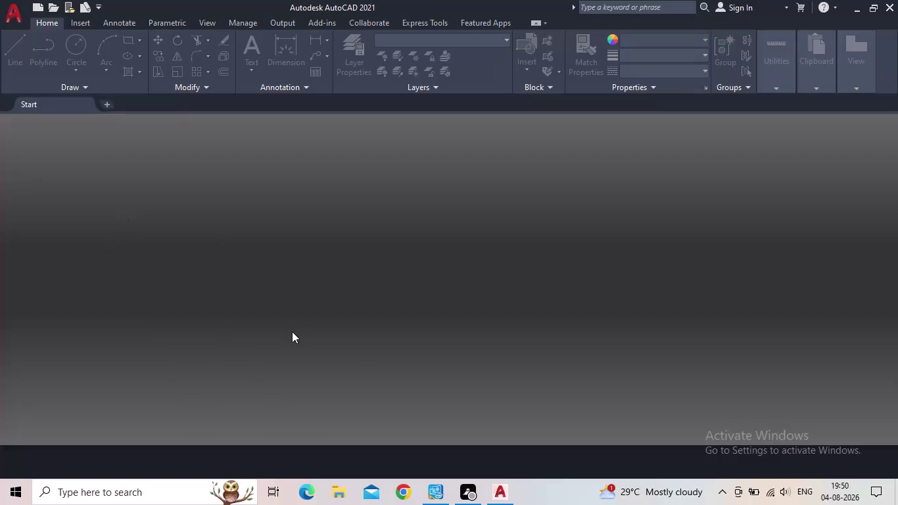
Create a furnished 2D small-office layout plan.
Start blank Drawing1 from the Start tab and pan and zoom around empty model space.
click(161, 281)
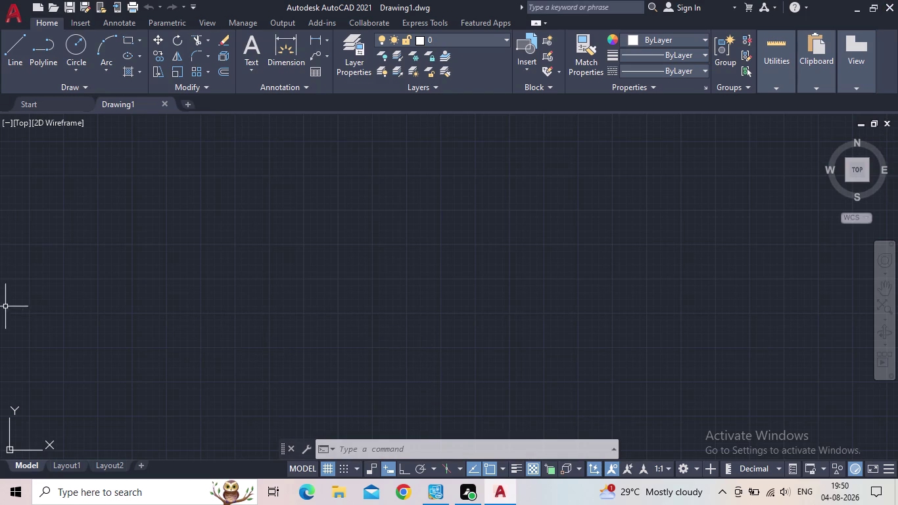
scroll(down, 3)
middle_drag(429, 395, 355, 415)
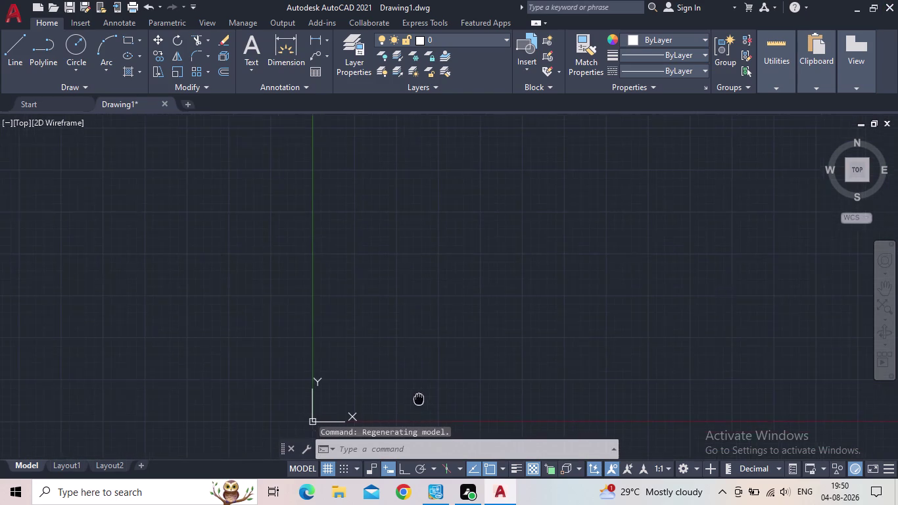
middle_drag(355, 415, 117, 432)
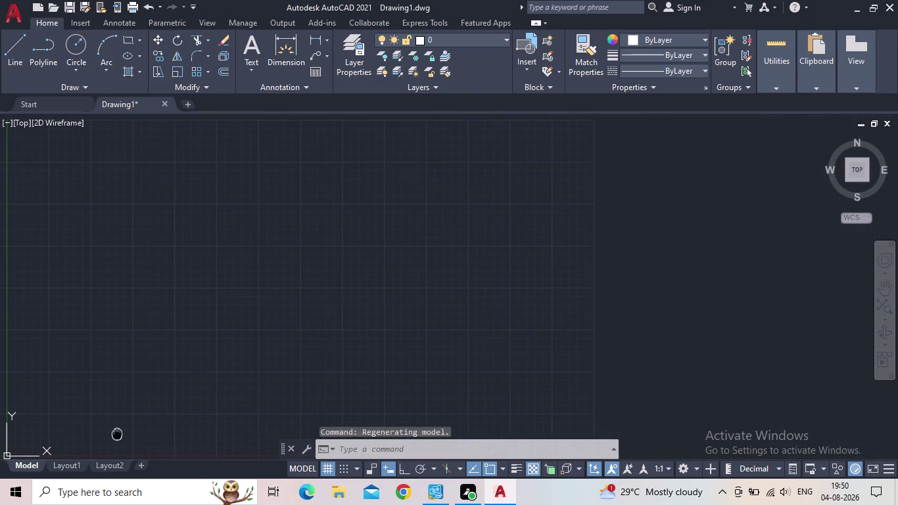
middle_drag(117, 433, 170, 419)
scroll(up, 3)
scroll(down, 3)
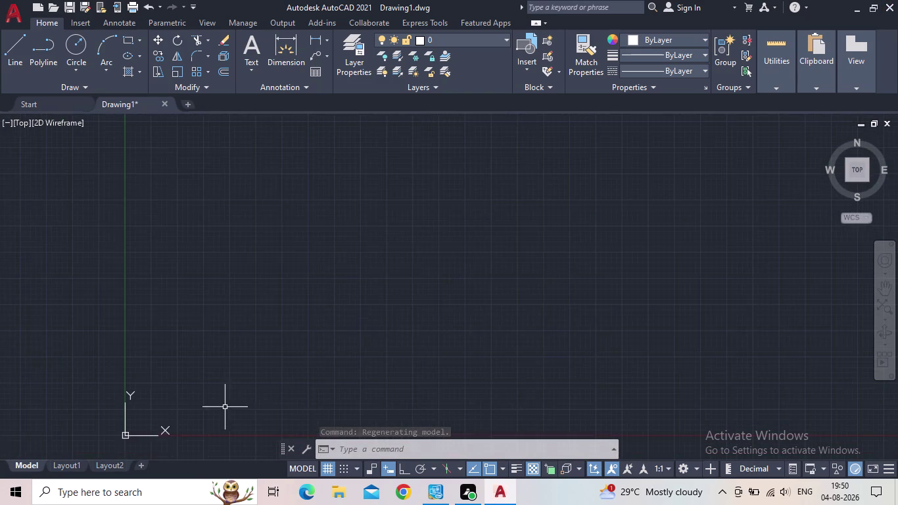
middle_drag(234, 408, 225, 418)
scroll(up, 3)
scroll(down, 3)
middle_drag(228, 412, 161, 386)
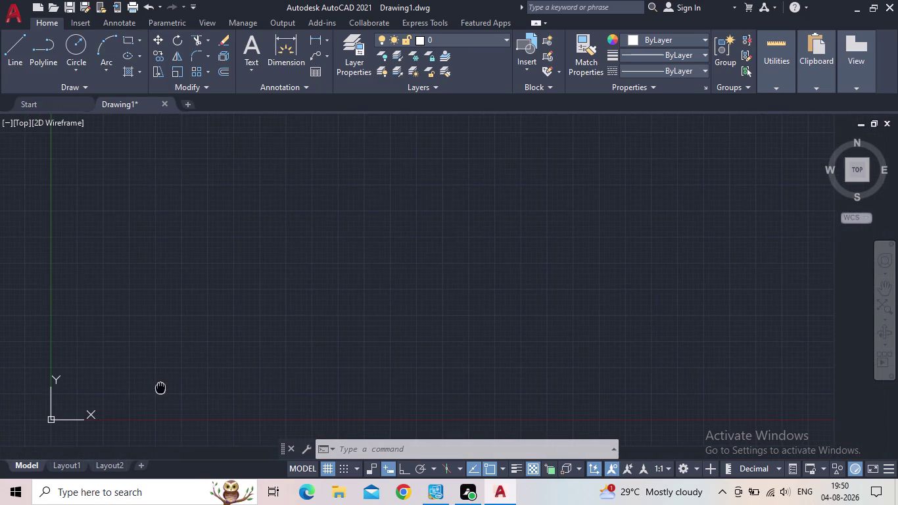
middle_drag(161, 386, 160, 386)
scroll(up, 3)
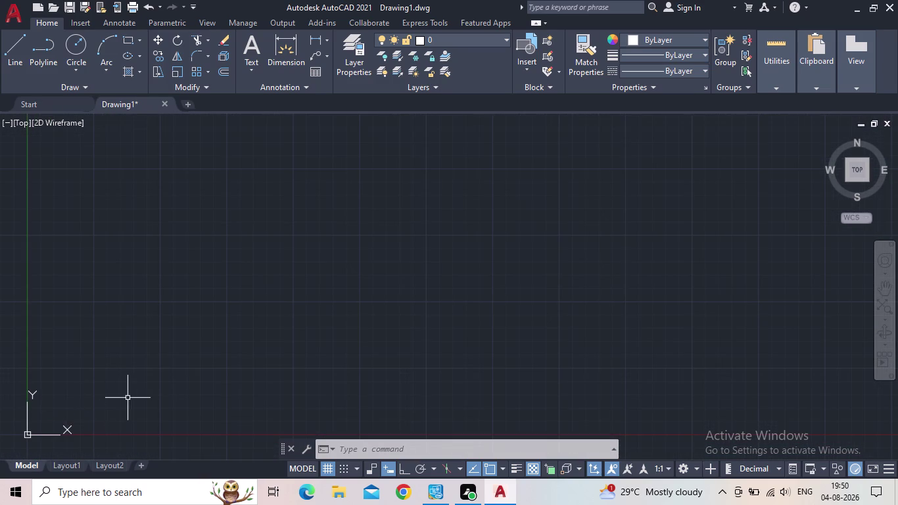
middle_drag(138, 402, 153, 414)
scroll(down, 3)
middle_drag(187, 407, 77, 440)
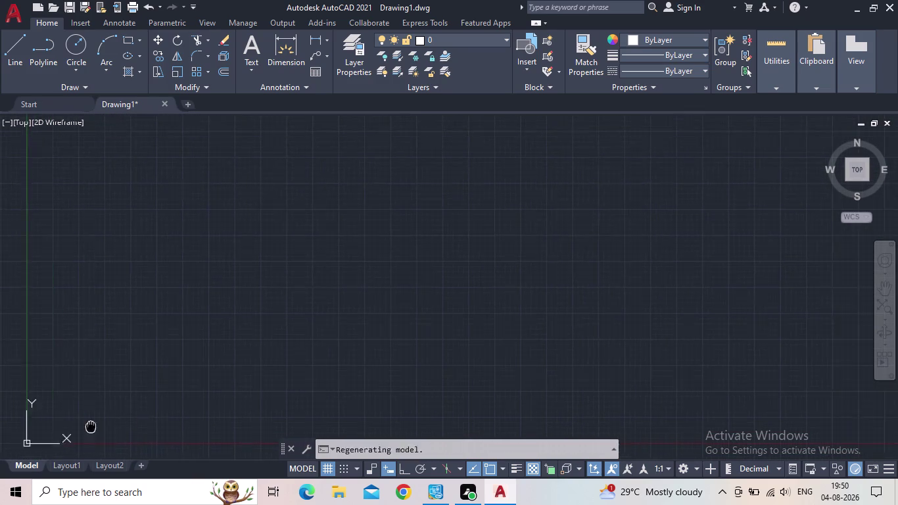
middle_drag(78, 441, 118, 413)
middle_drag(324, 396, 275, 417)
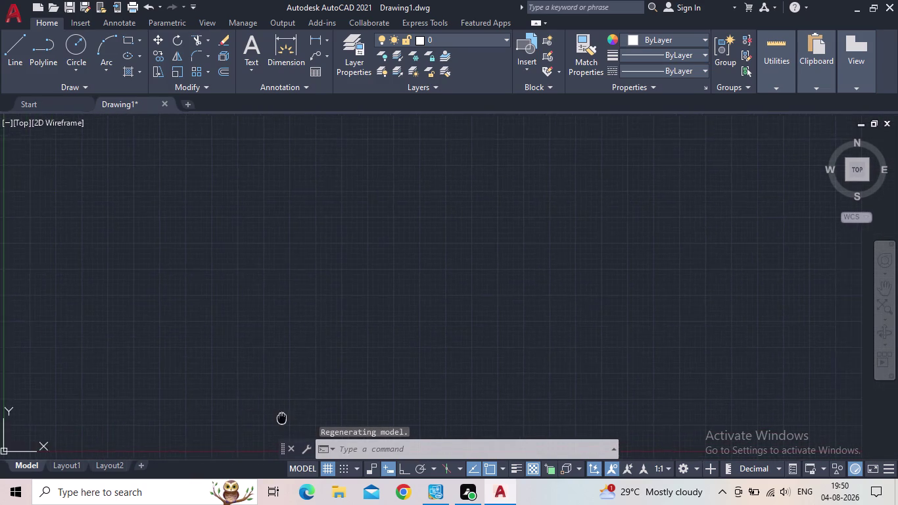
middle_drag(275, 417, 136, 392)
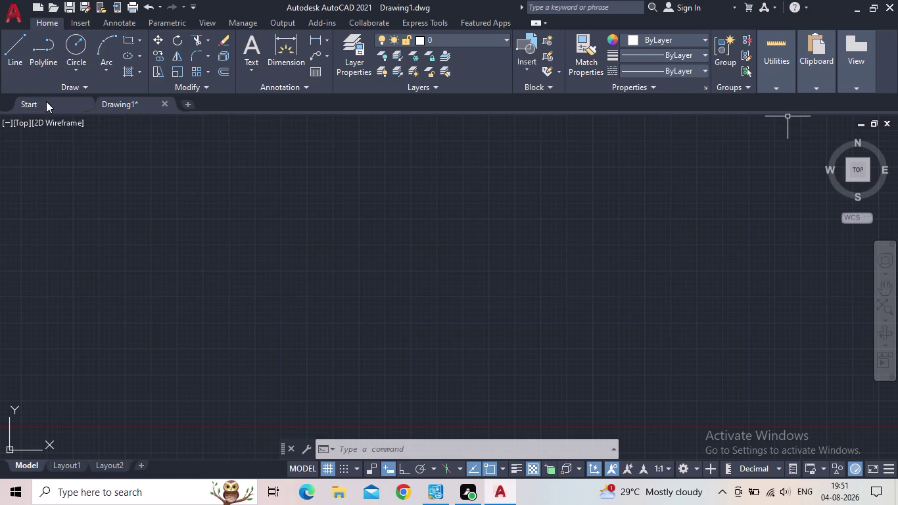
click(10, 14)
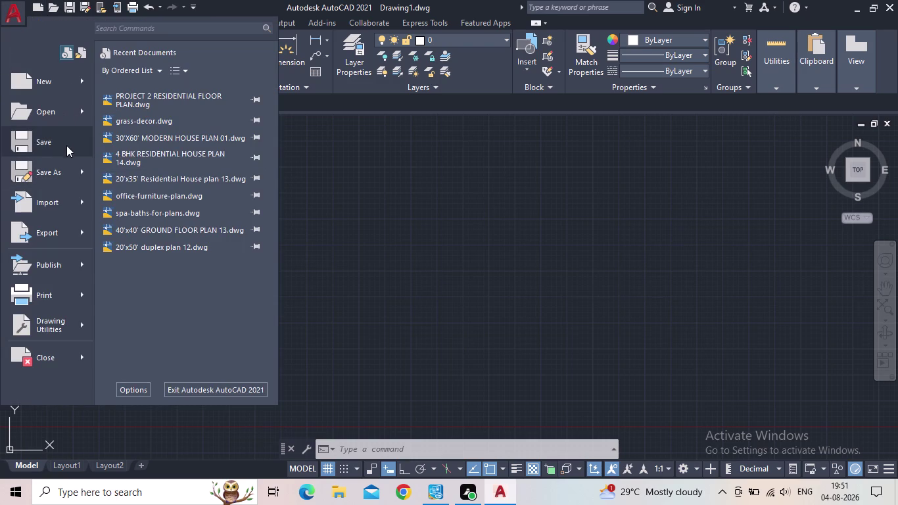
Save As 'SMALL OFFICE LAYOUT 03' inside the INTENSHIP CAD DESK 02 folder.
click(72, 166)
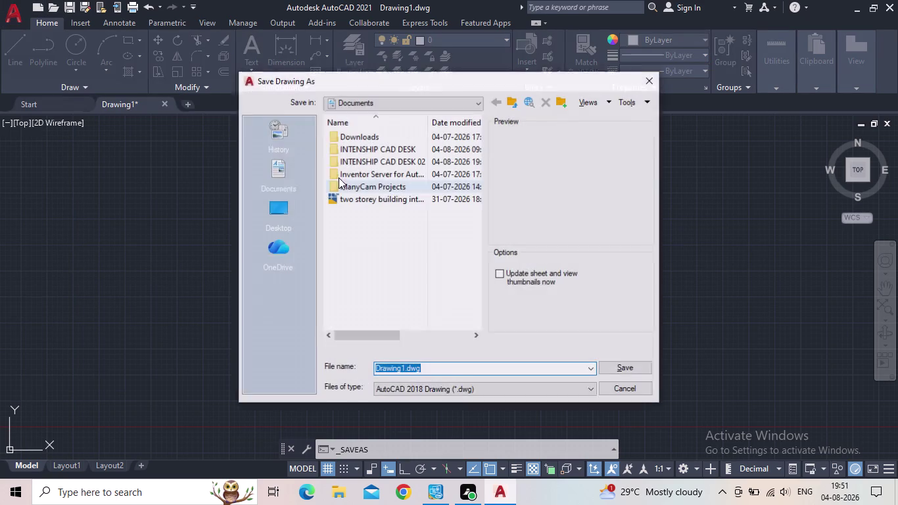
double_click(381, 158)
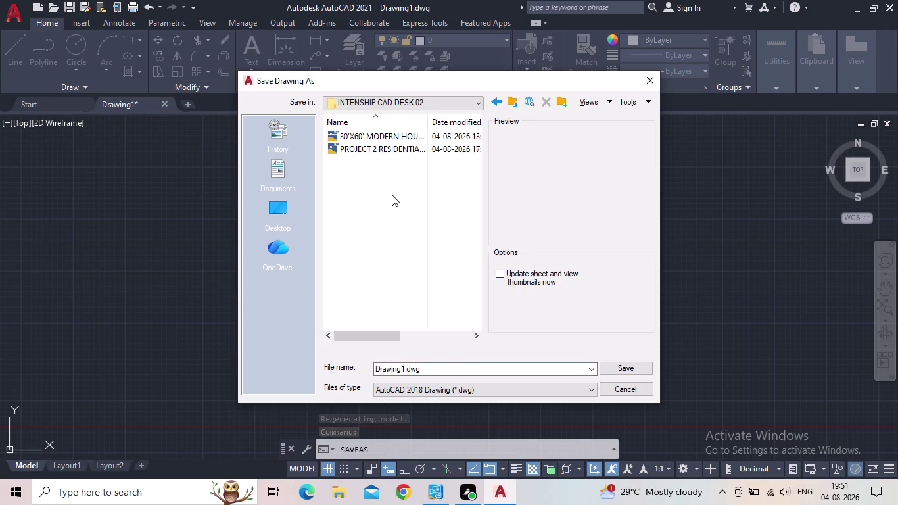
click(428, 371)
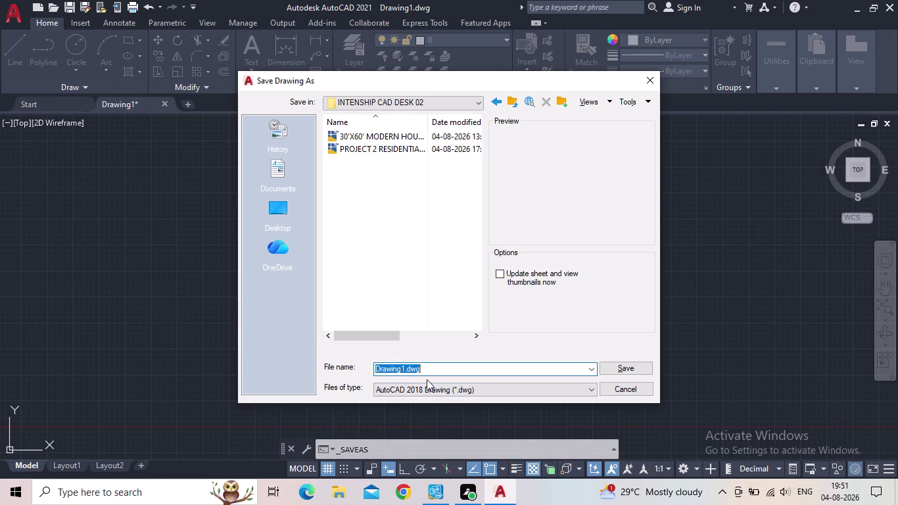
text(SMALL)
key(space)
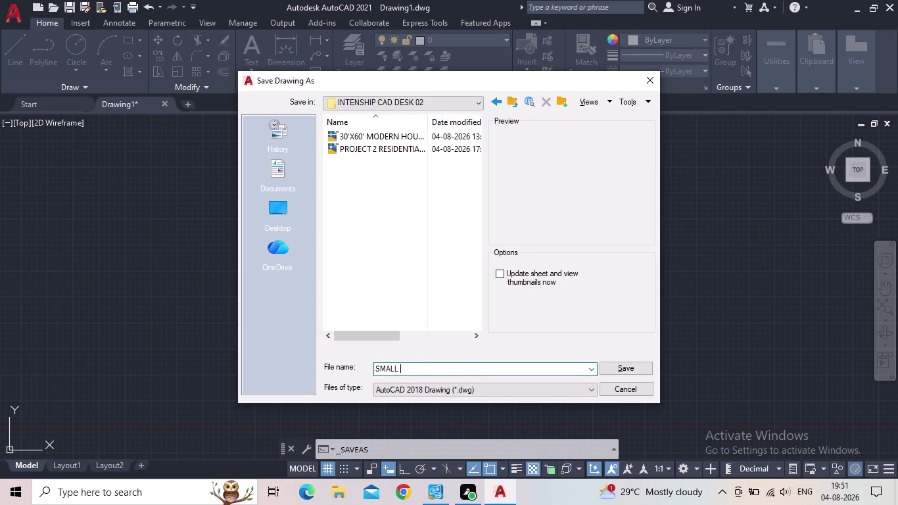
text(OFI)
key(BackSpace)
text(FICE)
key(space)
text(LAYOUT)
key(space)
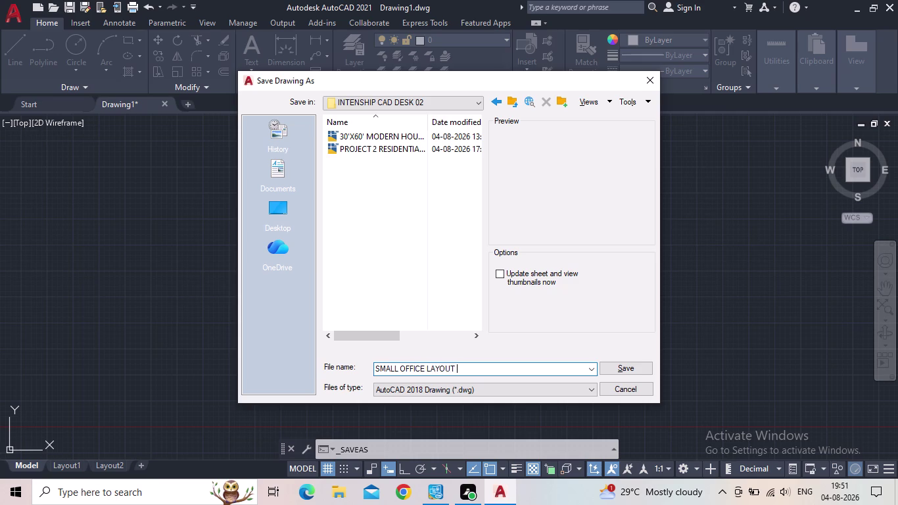
text(03)
click(615, 363)
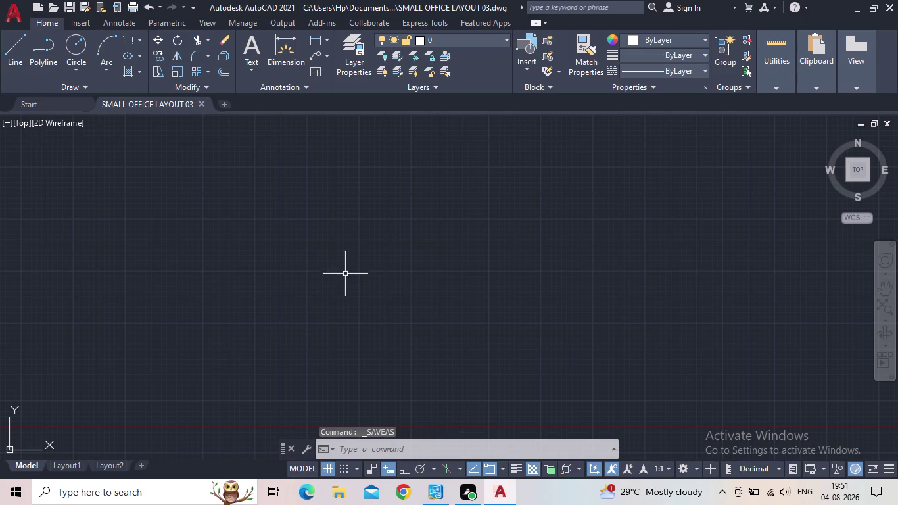
With UN, set Engineering length units, 0'-0.00" precision and Inches insertion scale.
key(u)
key(n)
key(Return)
click(401, 155)
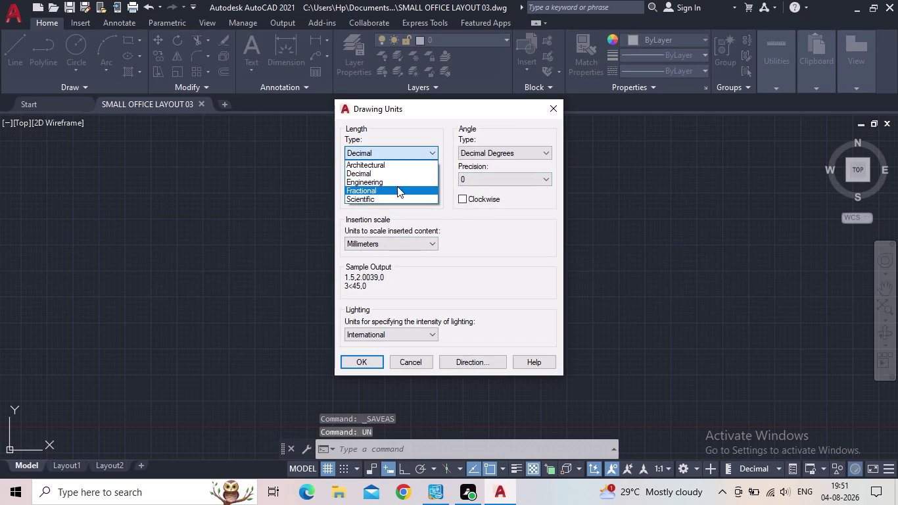
click(395, 184)
click(395, 183)
click(384, 204)
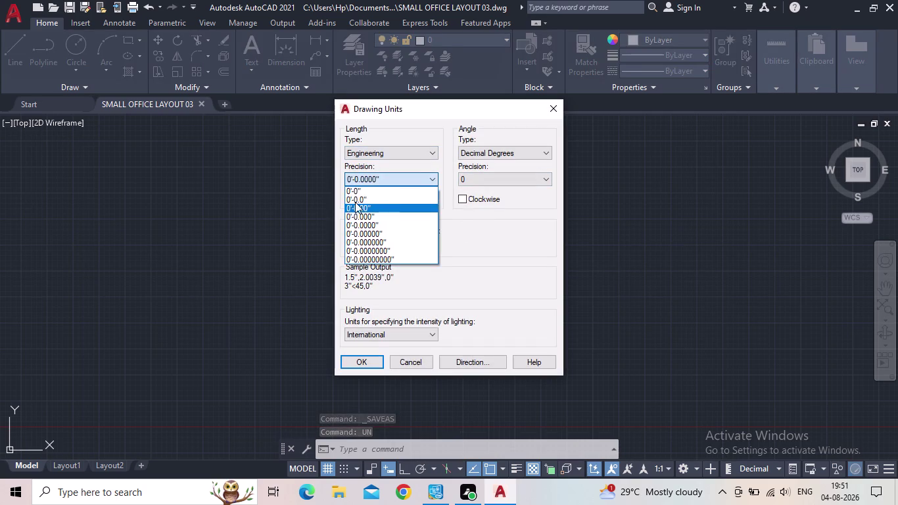
click(397, 239)
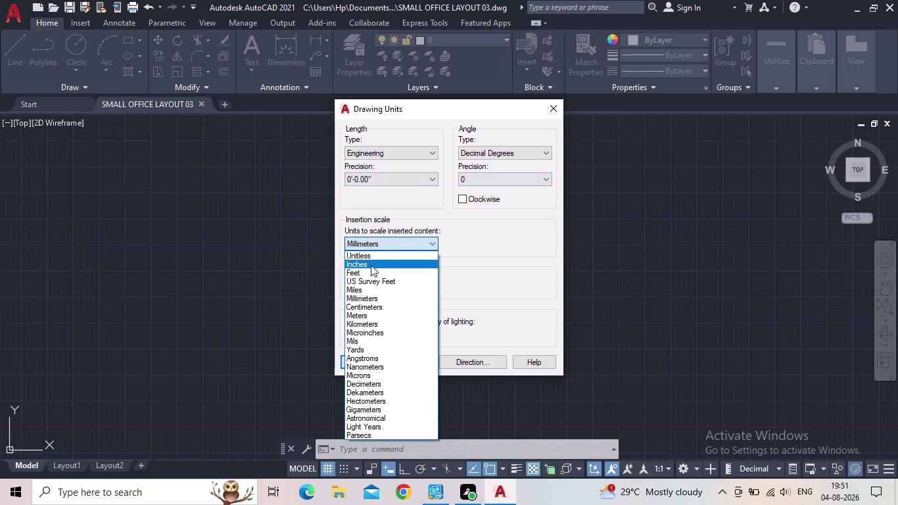
click(371, 265)
click(363, 359)
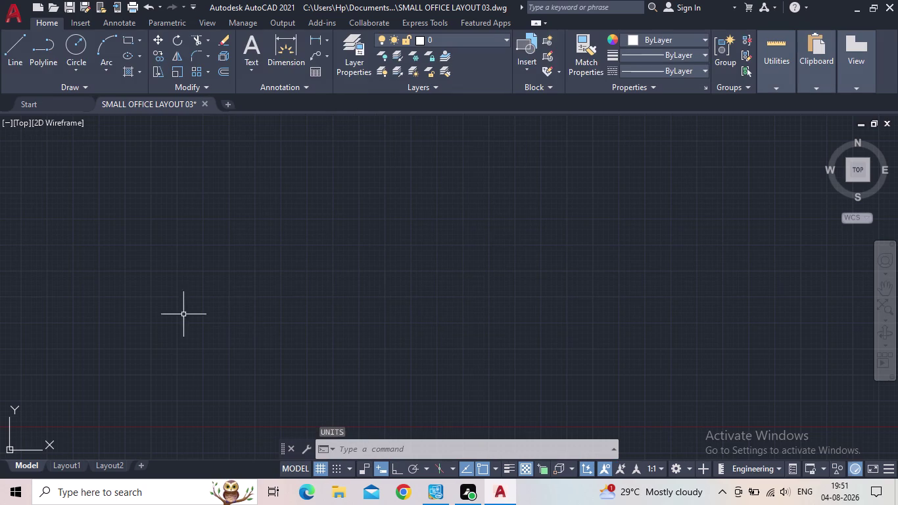
Give ISO-25 Engineering primary units with 0'-0.00" precision, then close the Dimension Style Manager.
key(d)
key(space)
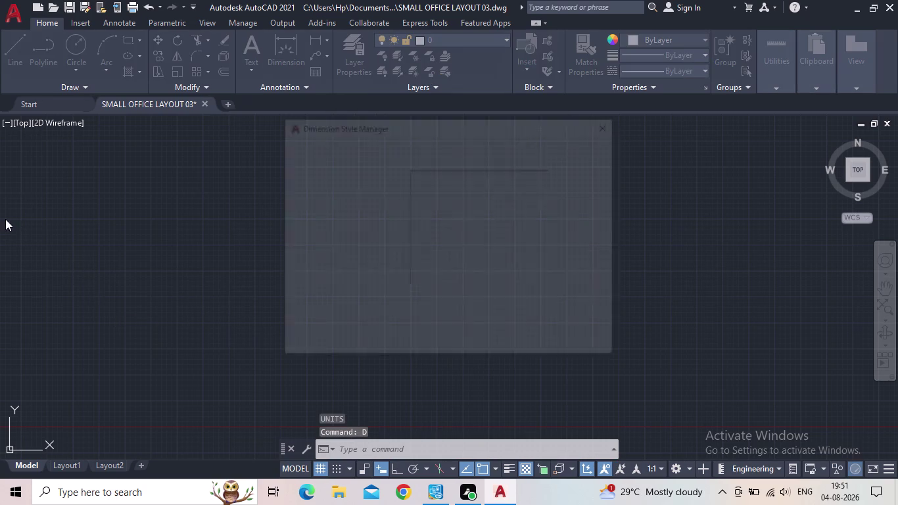
click(582, 218)
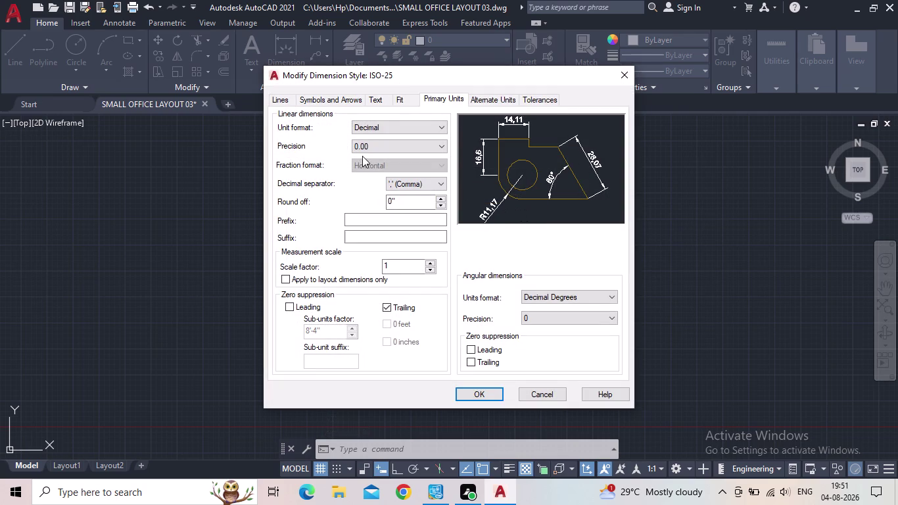
click(408, 127)
click(393, 155)
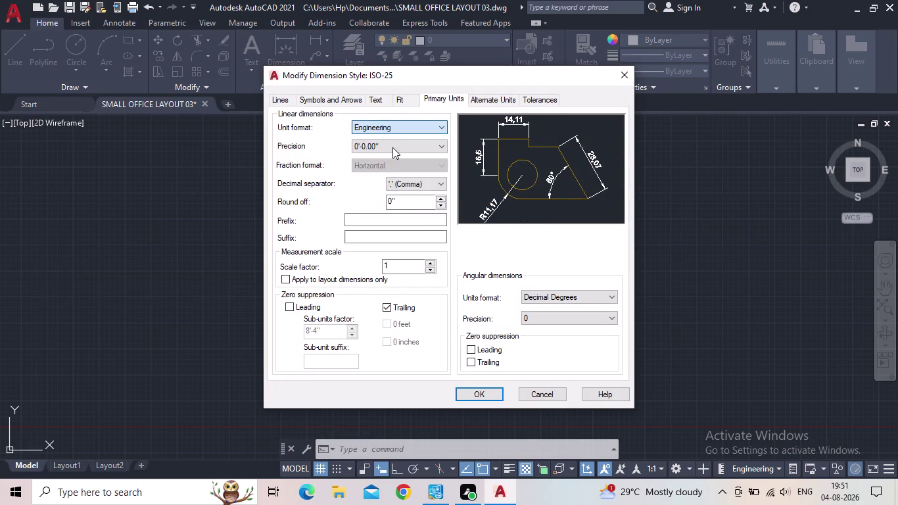
click(393, 146)
click(387, 171)
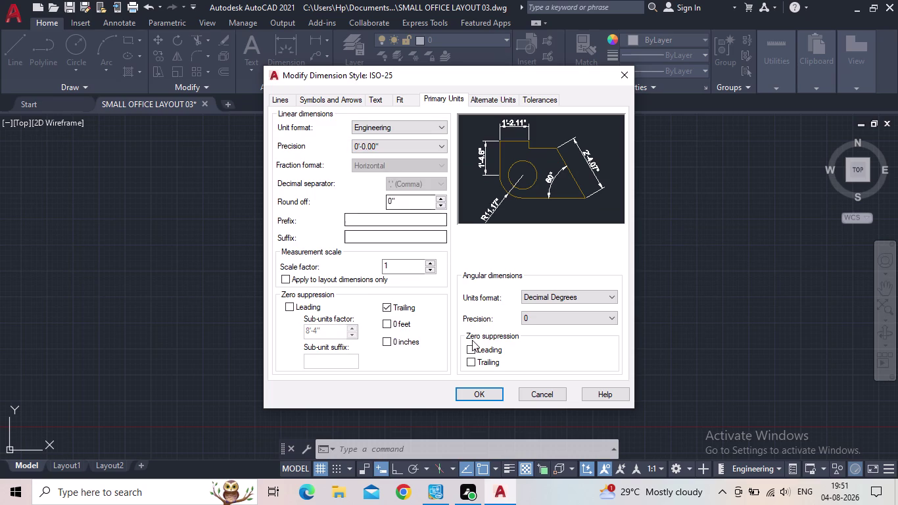
click(477, 389)
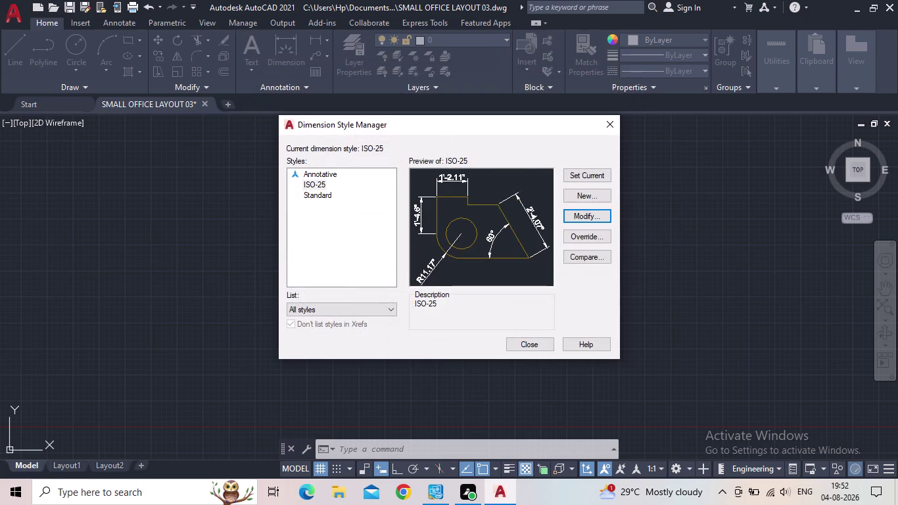
click(580, 176)
click(525, 341)
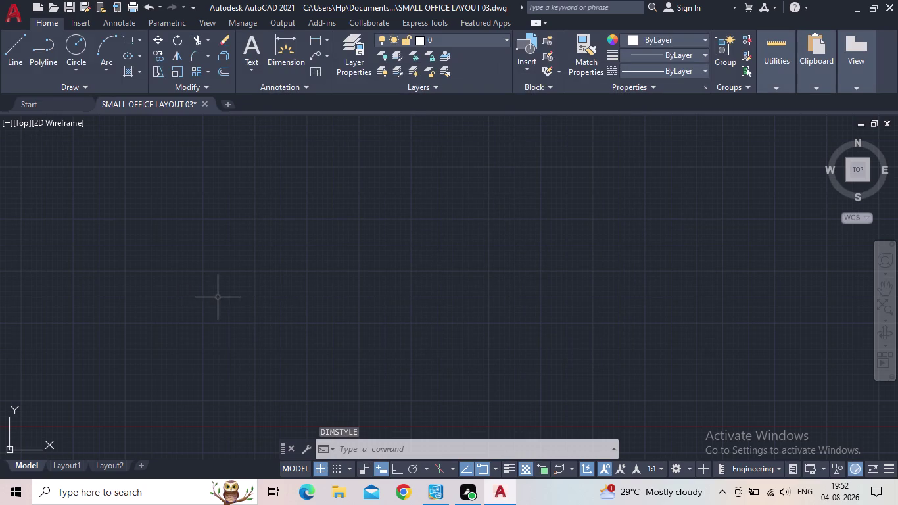
middle_drag(218, 295, 243, 324)
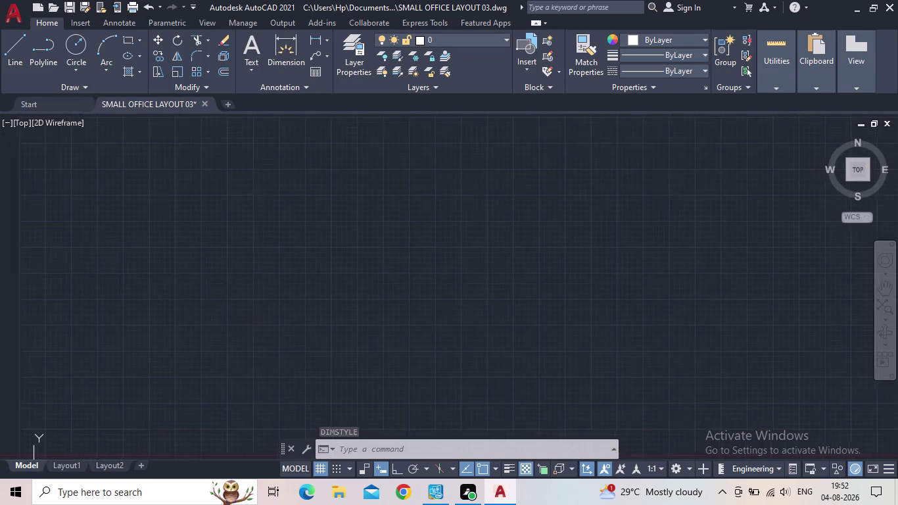
scroll(down, 3)
middle_drag(258, 316, 206, 413)
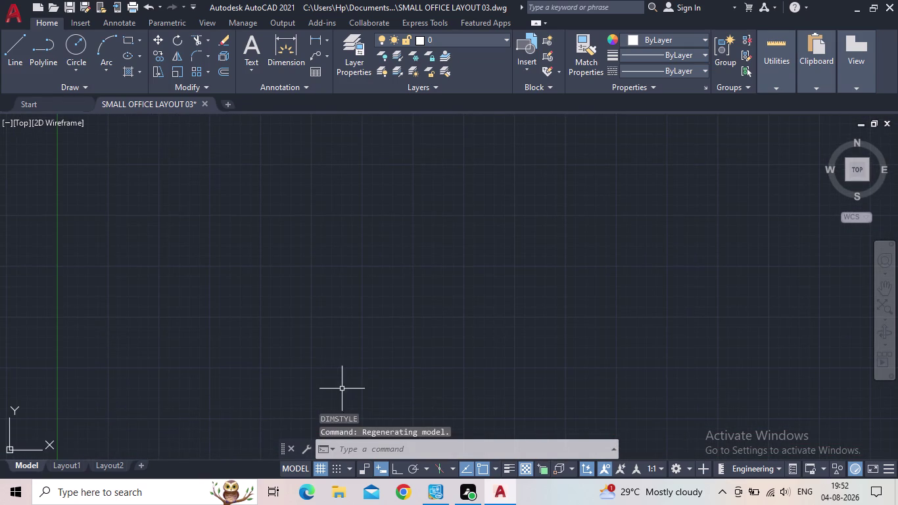
scroll(up, 3)
middle_drag(365, 378, 385, 368)
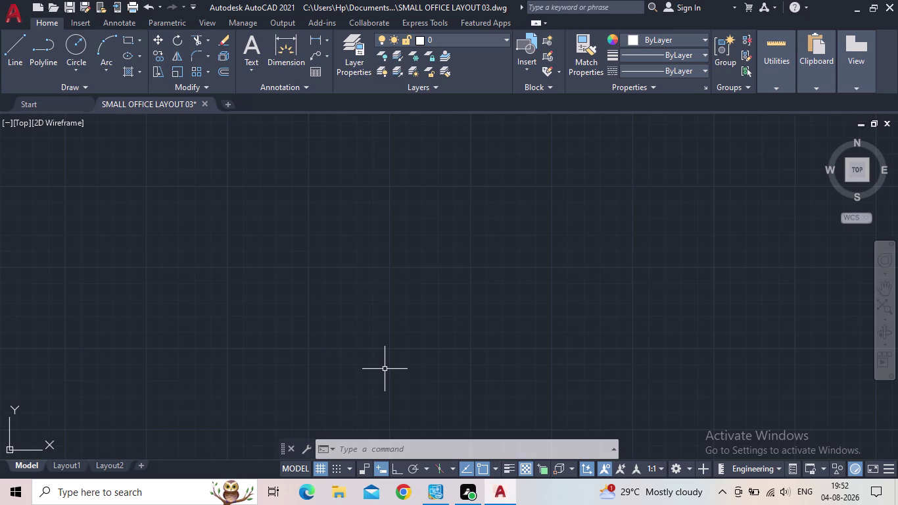
Place a vertical construction line with XL on the drawing's left side.
text(XL)
key(Return)
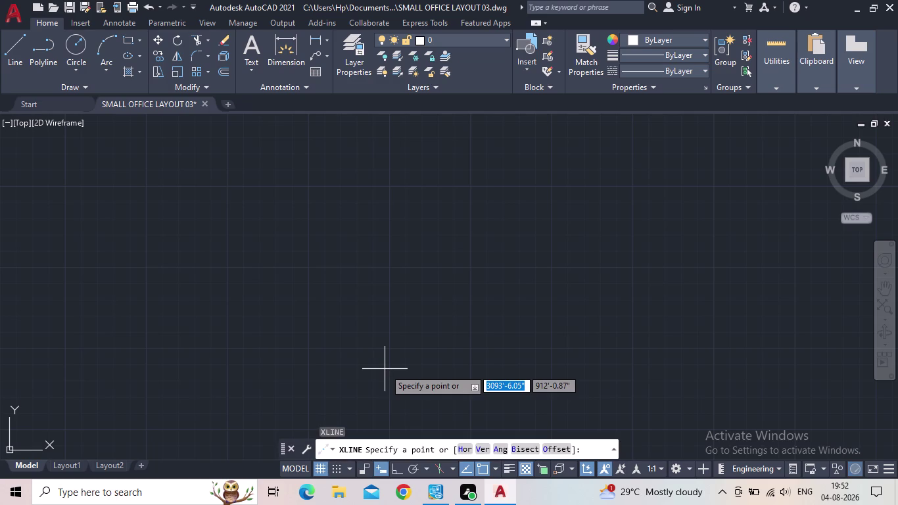
click(477, 449)
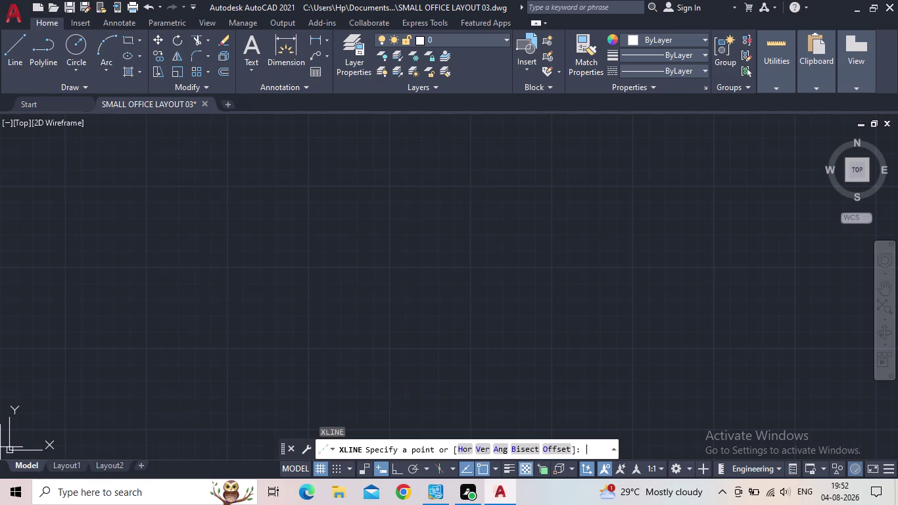
scroll(down, 3)
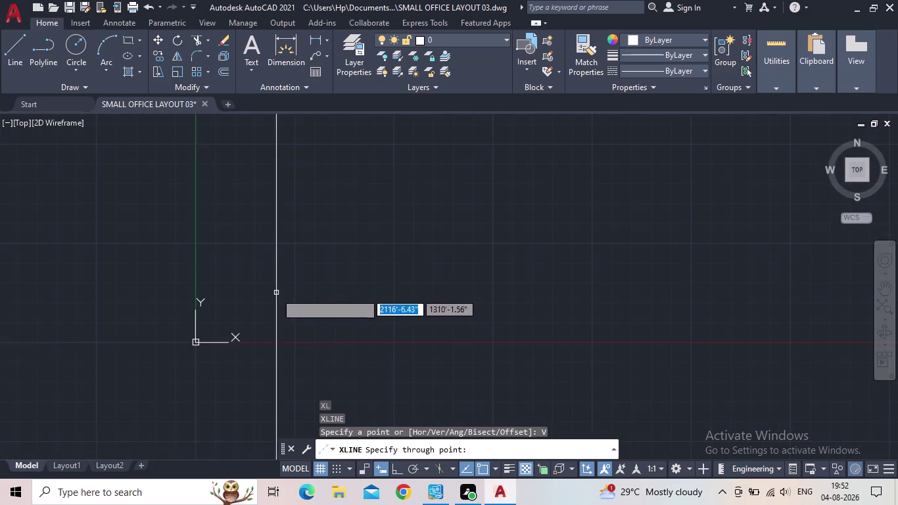
scroll(up, 3)
click(304, 229)
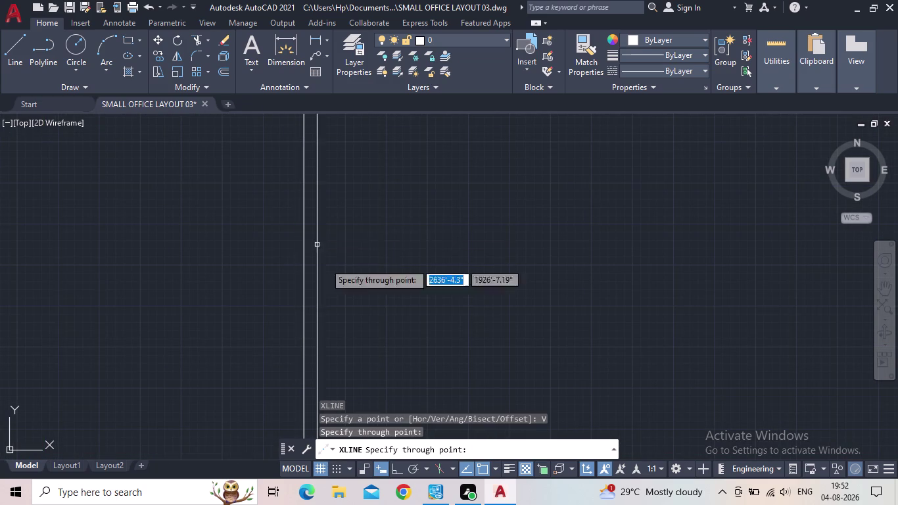
key(Escape)
key(o)
key(Return)
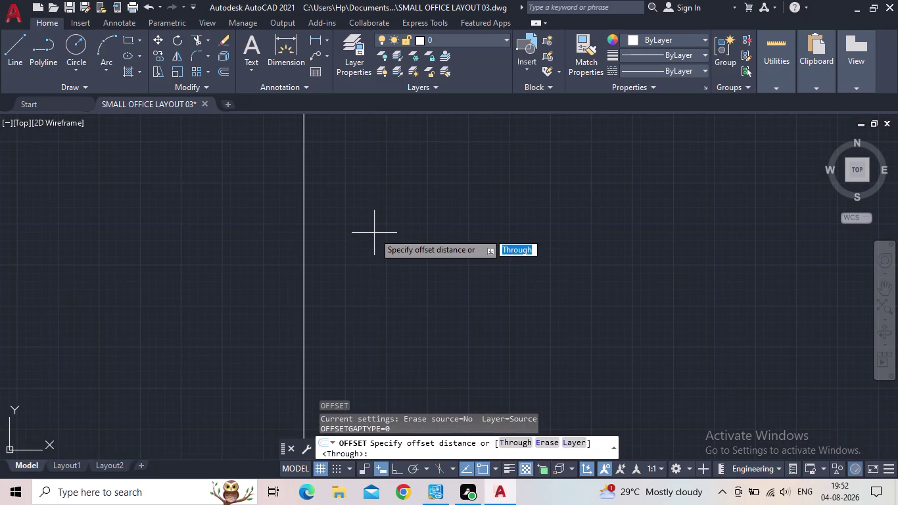
Offset the vertical xline 9" to the right to form the double wall.
text(9")
key(Return)
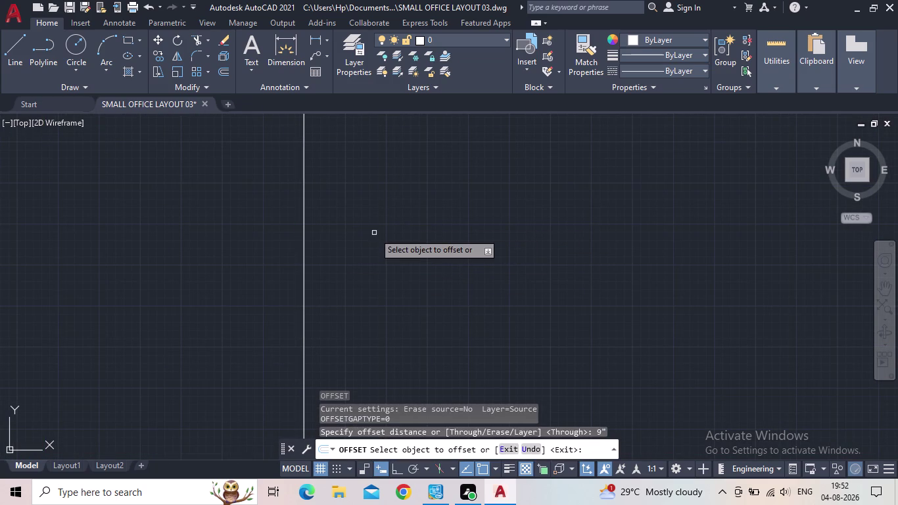
click(302, 273)
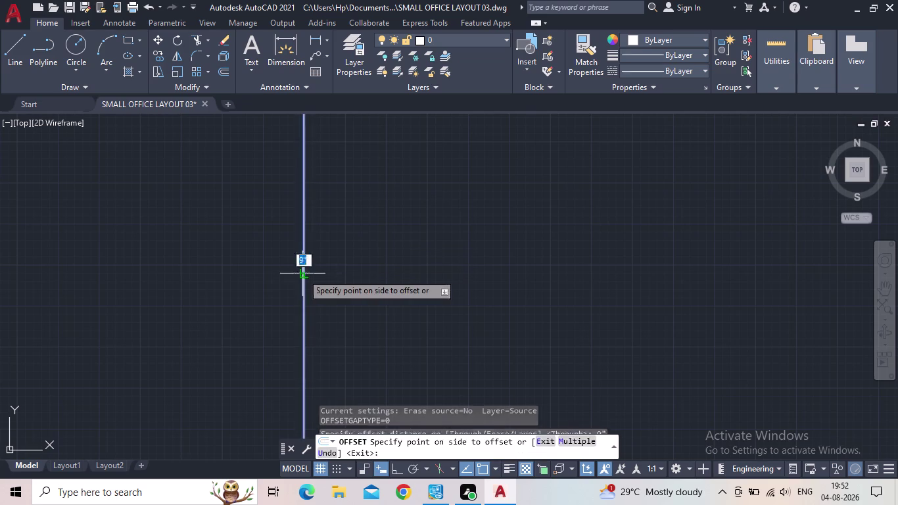
click(338, 269)
scroll(up, 3)
middle_drag(436, 262, 161, 293)
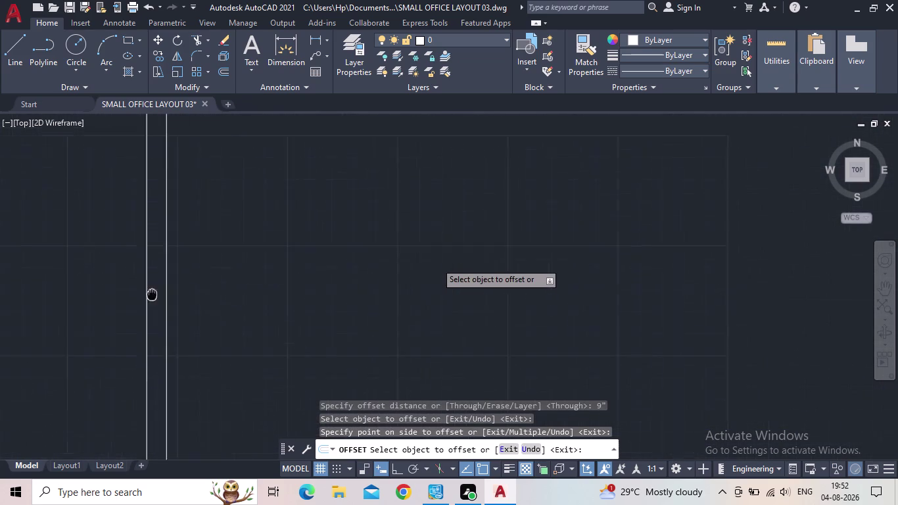
middle_drag(161, 293, 110, 314)
scroll(down, 3)
middle_drag(121, 303, 121, 334)
scroll(up, 3)
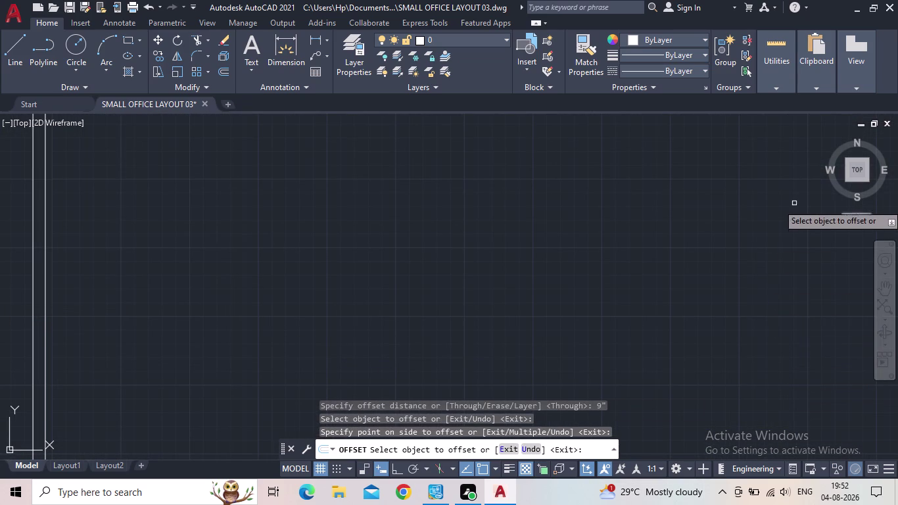
middle_drag(549, 345, 639, 347)
scroll(down, 3)
middle_drag(639, 347, 448, 338)
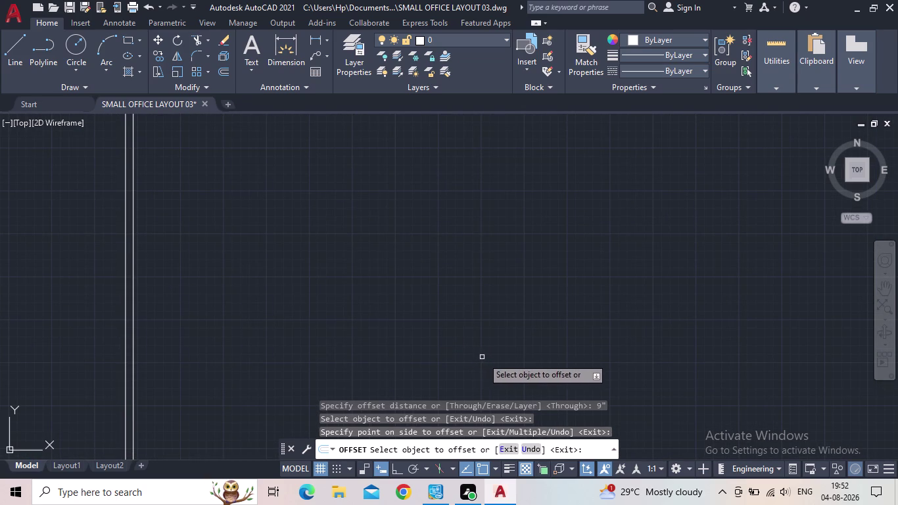
middle_drag(501, 336, 502, 319)
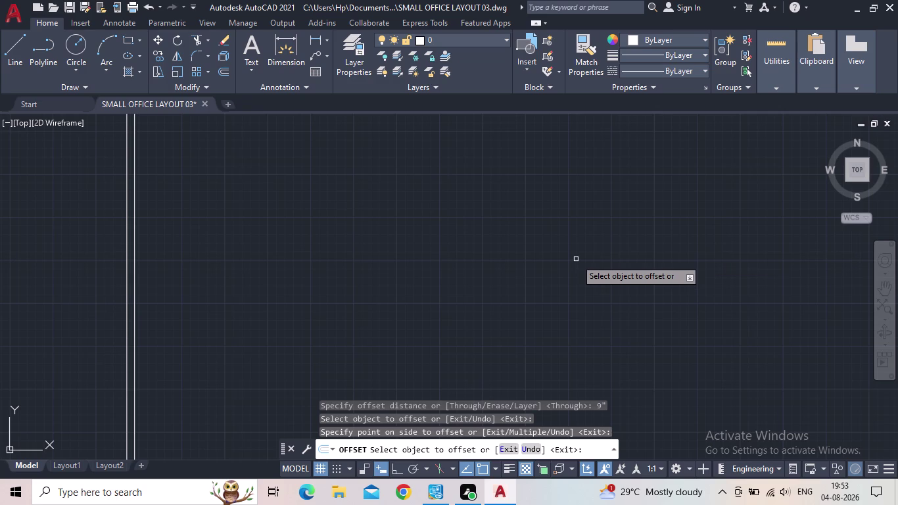
Start a horizontal construction line with XL, then cancel.
text(XL)
key(Return)
key(h)
key(Return)
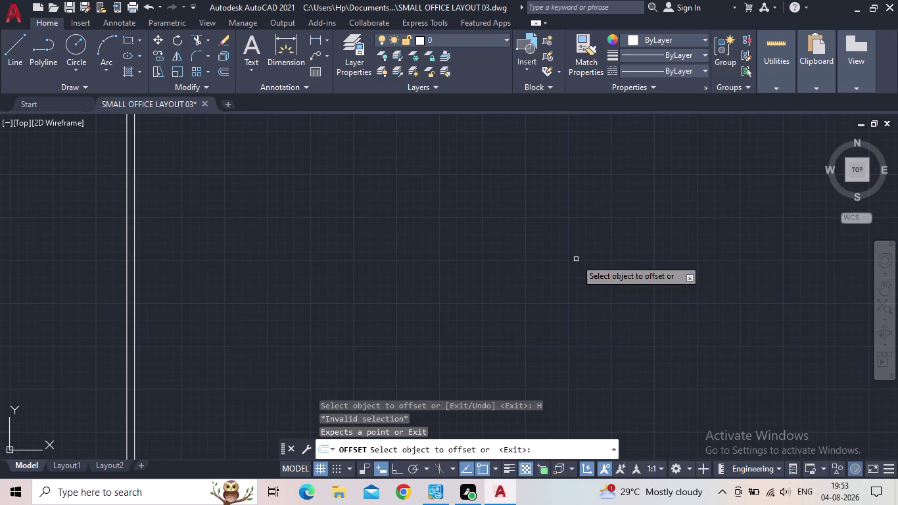
key(Escape)
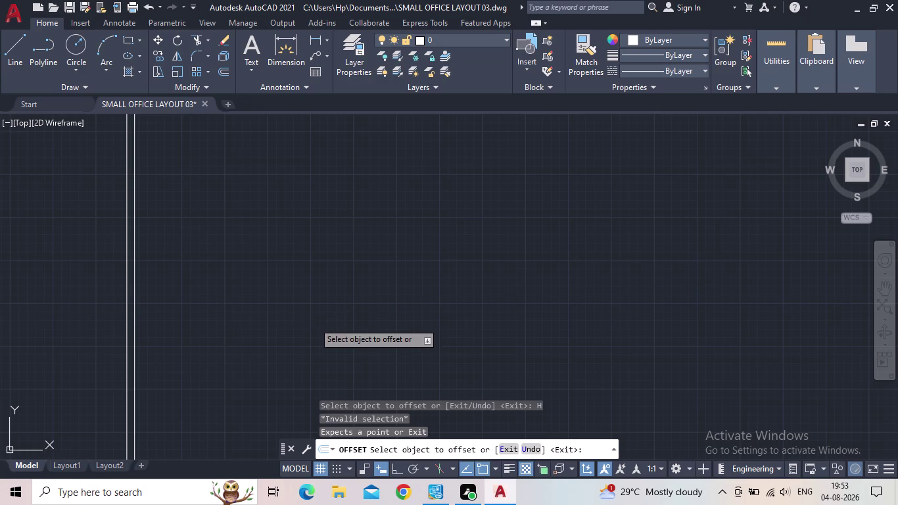
key(Escape)
Place a horizontal construction line across the vertical wall lines.
key(x)
key(l)
key(space)
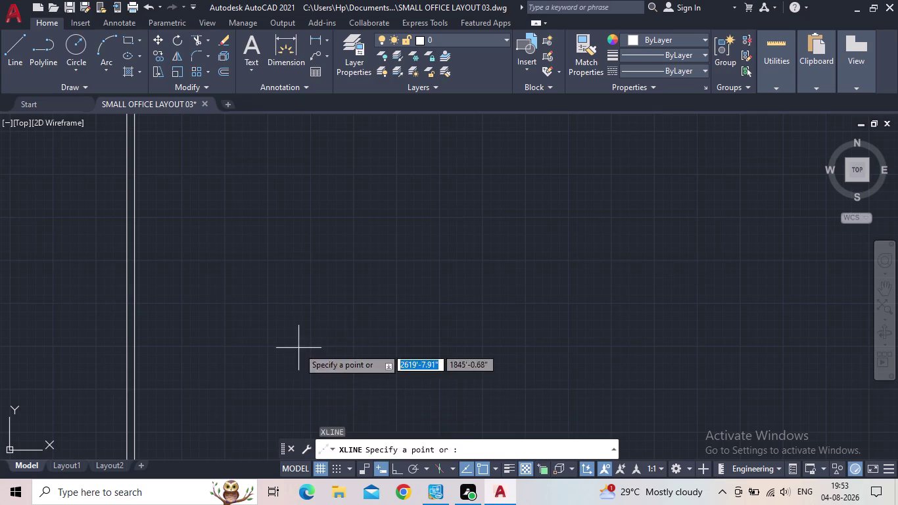
click(471, 452)
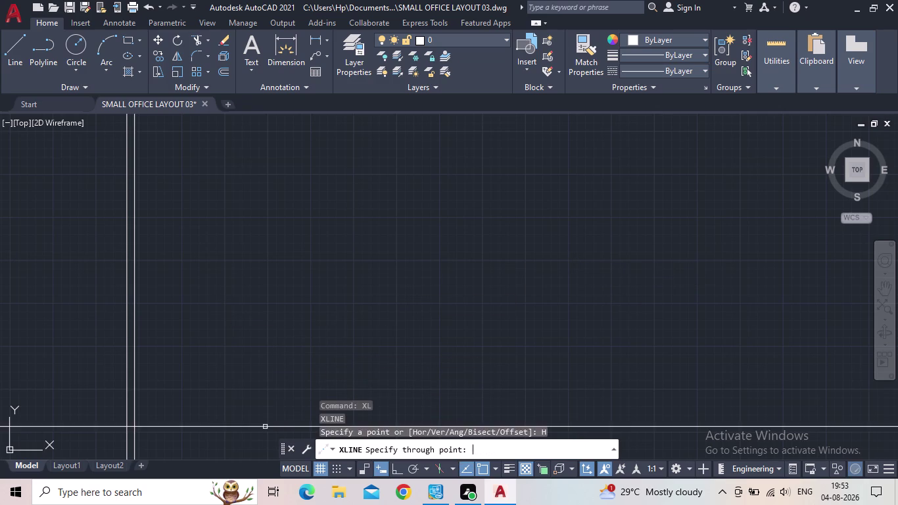
click(232, 325)
key(Escape)
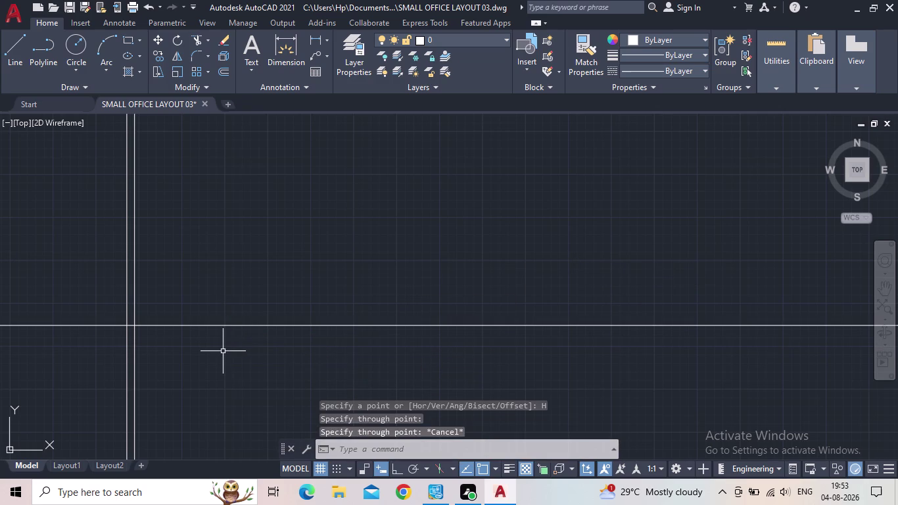
Offset the horizontal line 9" upward to form the second wall line.
key(o)
key(Return)
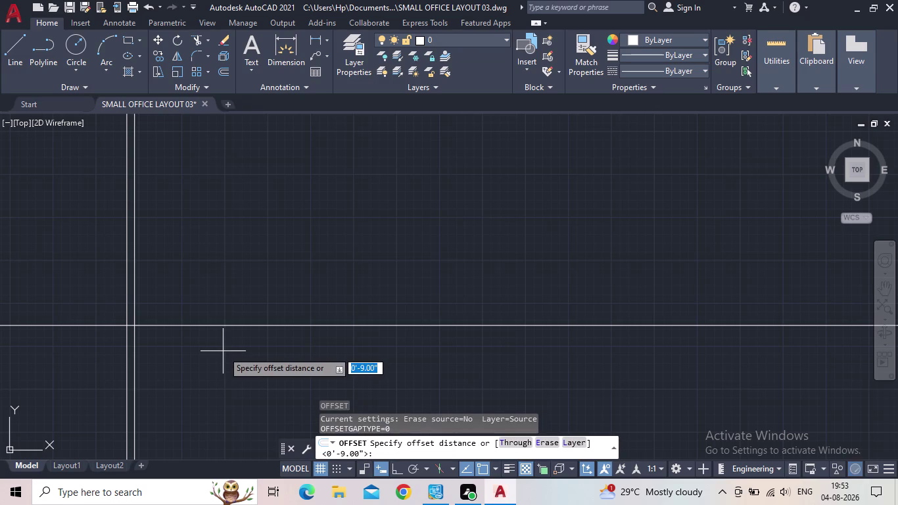
text(9)
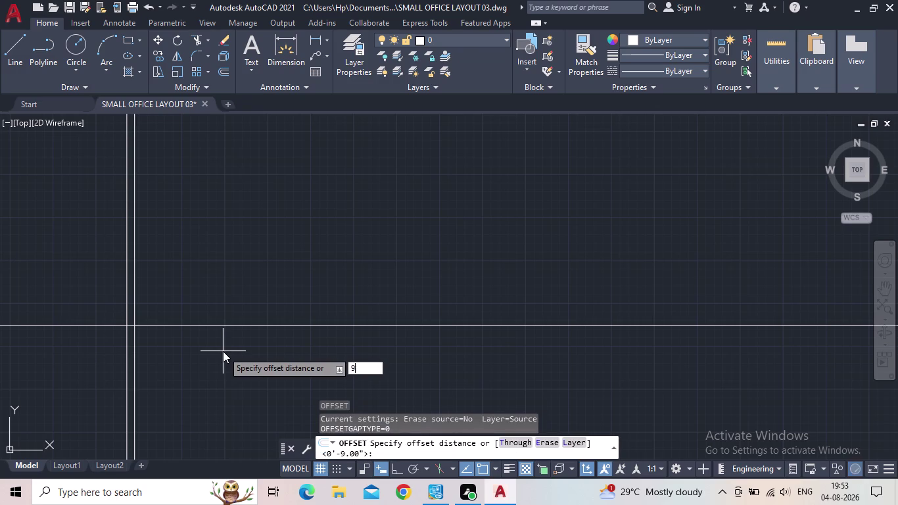
text(")
key(Return)
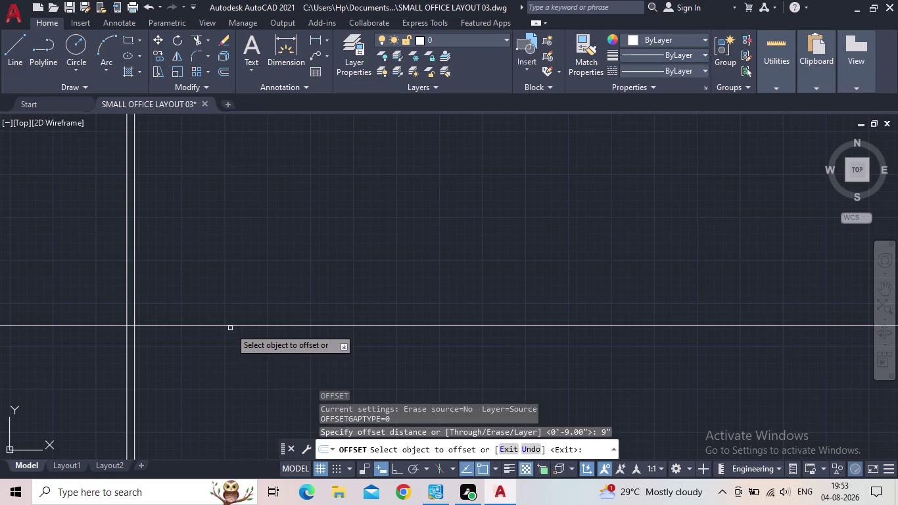
click(230, 324)
click(252, 286)
key(Escape)
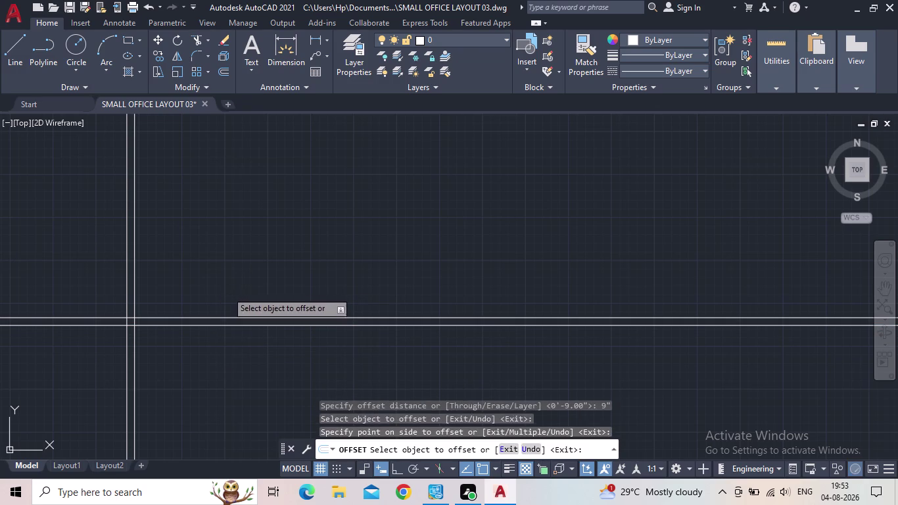
Trim the overhanging corner line ends with a fence.
key(t)
key(r)
key(space)
drag(213, 379, 90, 308)
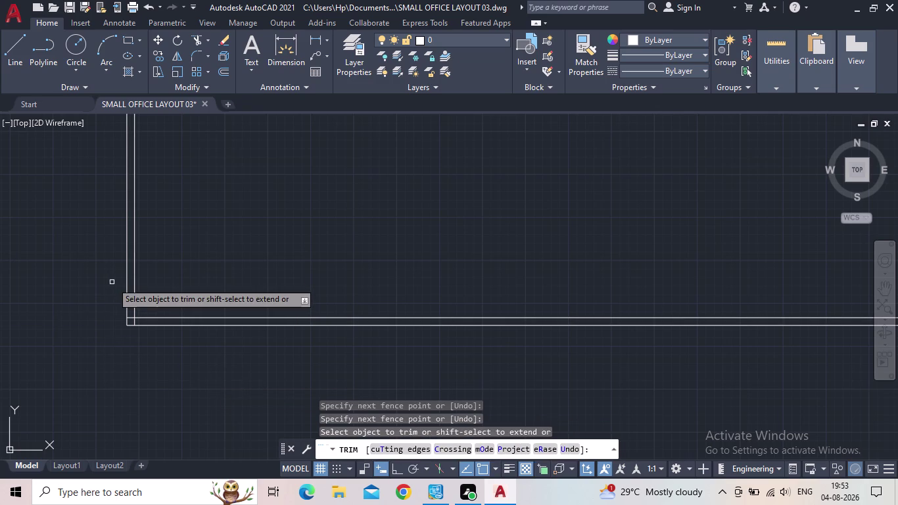
key(Escape)
scroll(down, 3)
middle_drag(123, 294, 147, 360)
scroll(up, 3)
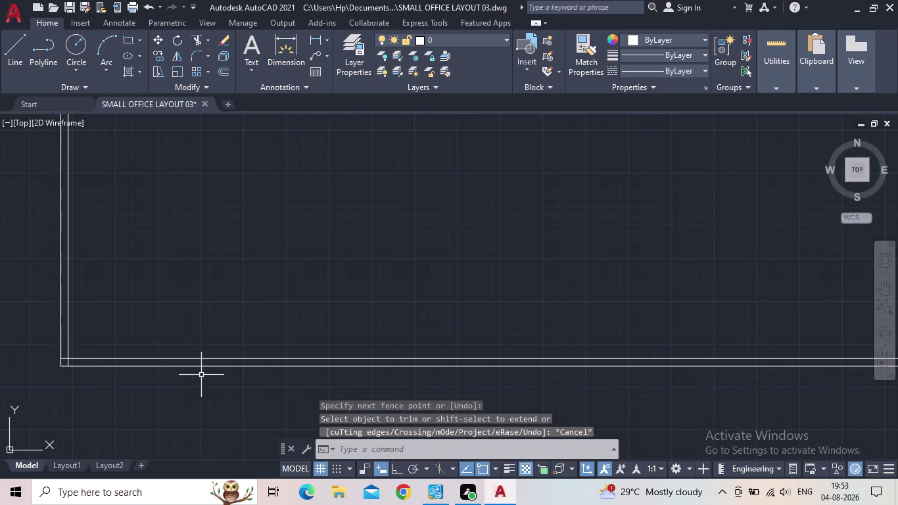
middle_drag(156, 343, 283, 391)
scroll(up, 3)
middle_drag(265, 379, 196, 361)
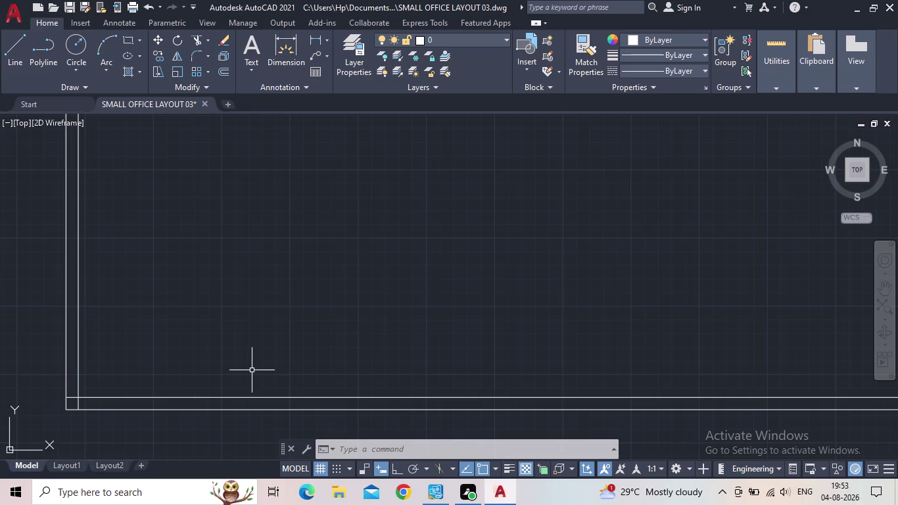
key(o)
key(Return)
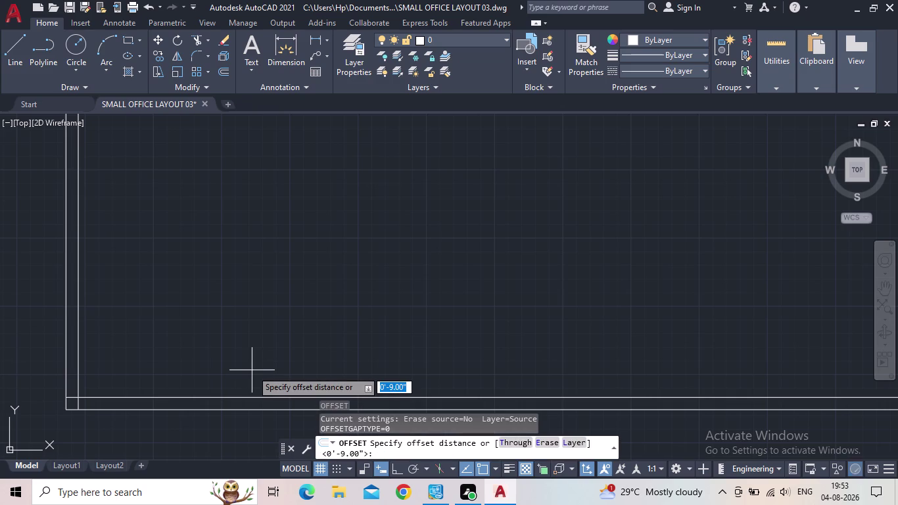
text(4'9)
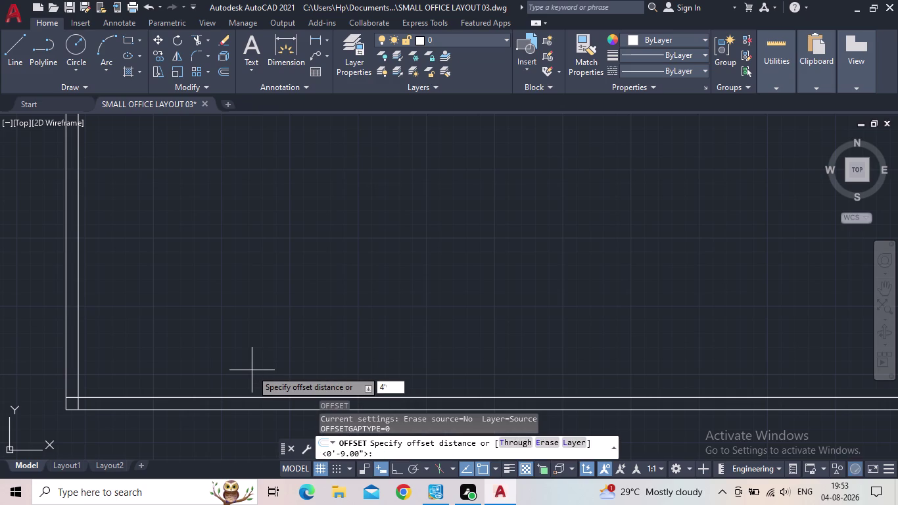
text(")
key(Return)
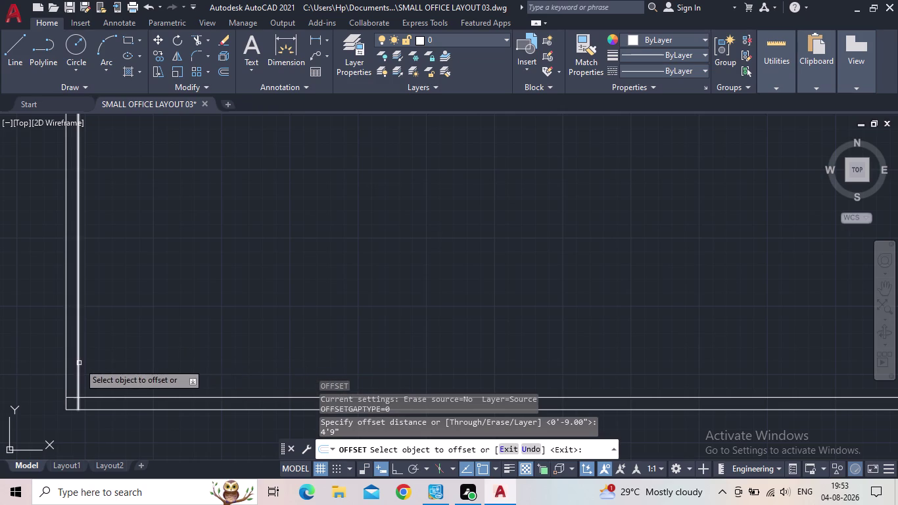
drag(79, 363, 94, 366)
click(239, 376)
key(Escape)
key(o)
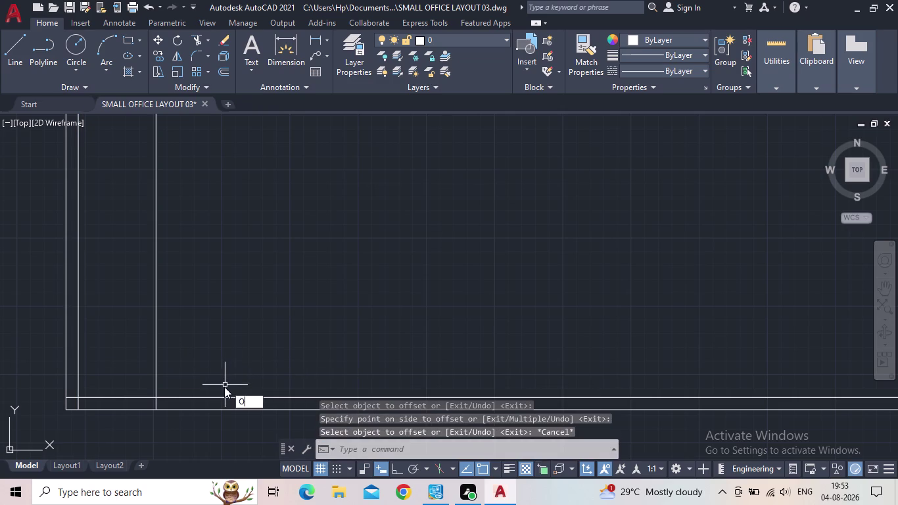
key(Return)
text(5:)
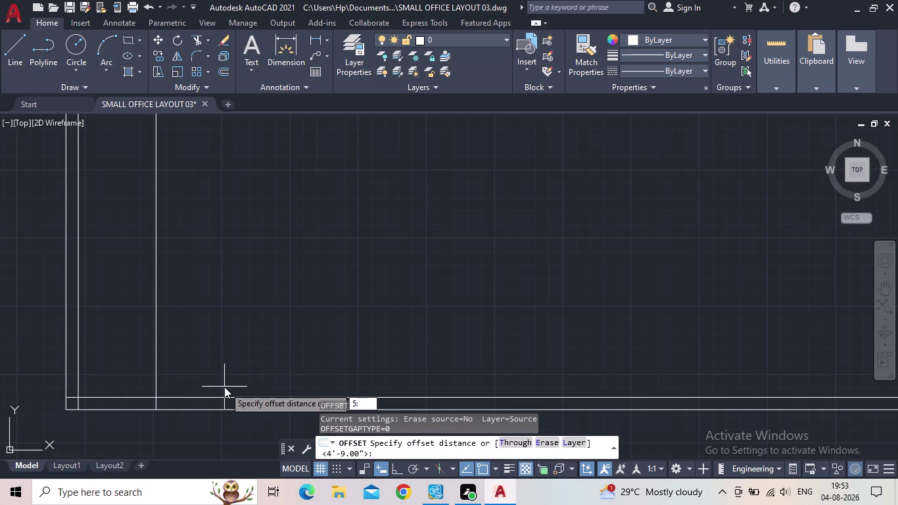
key(BackSpace)
key(shift+quotedbl)
key(Return)
drag(156, 357, 169, 357)
click(183, 354)
key(Escape)
middle_drag(163, 354, 166, 361)
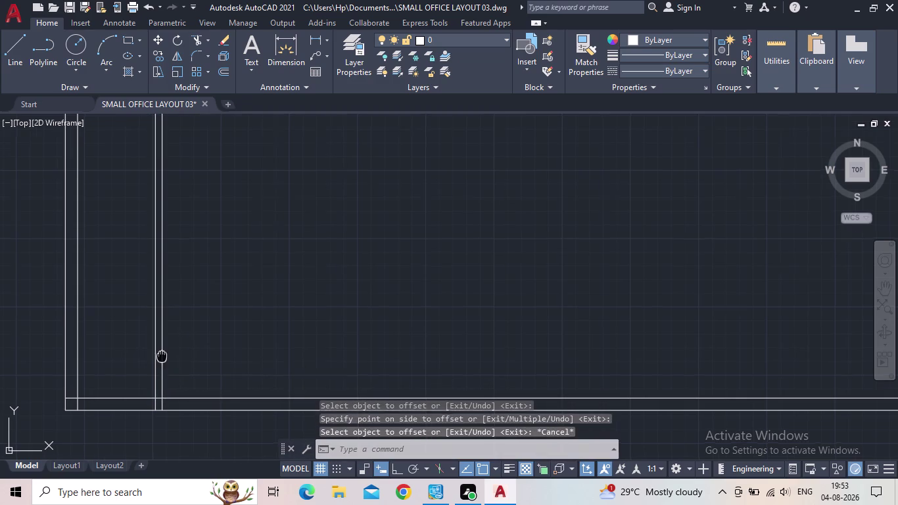
middle_drag(166, 360, 210, 387)
scroll(up, 3)
middle_drag(211, 381, 198, 301)
scroll(up, 3)
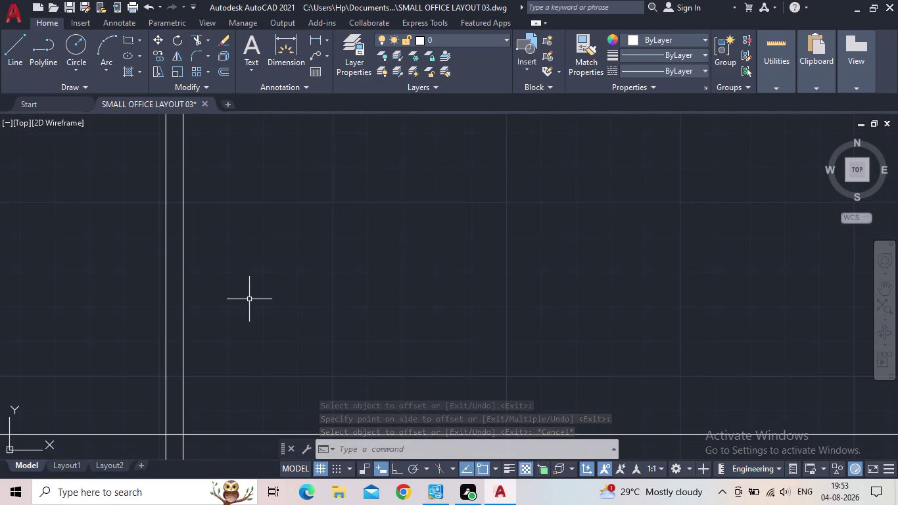
middle_drag(287, 309, 237, 236)
scroll(down, 3)
middle_drag(236, 291, 258, 296)
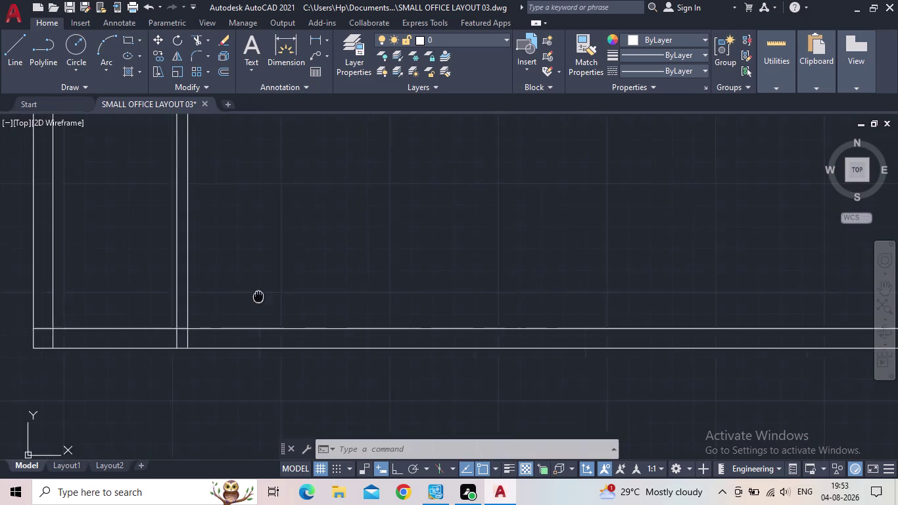
middle_drag(259, 297, 328, 354)
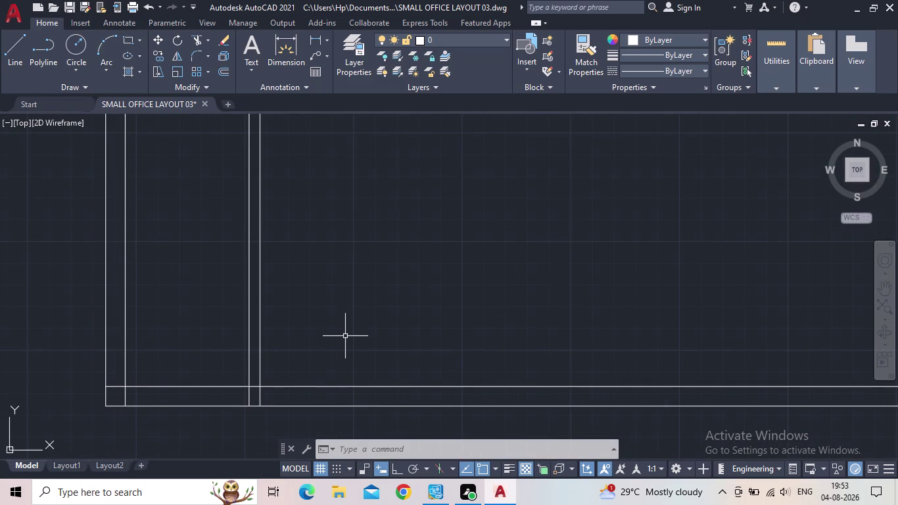
Offset the inner vertical wall line 15' to the right.
key(o)
key(Return)
text(15)
key(apostrophe)
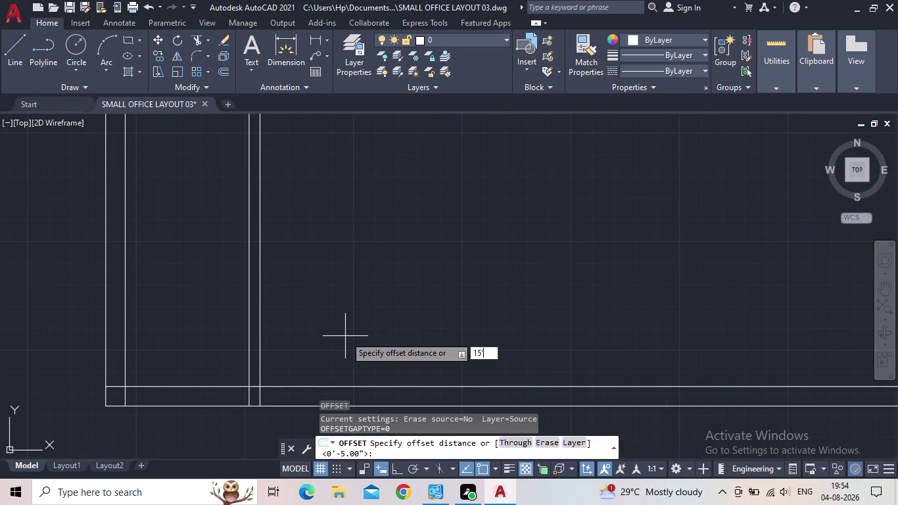
key(Return)
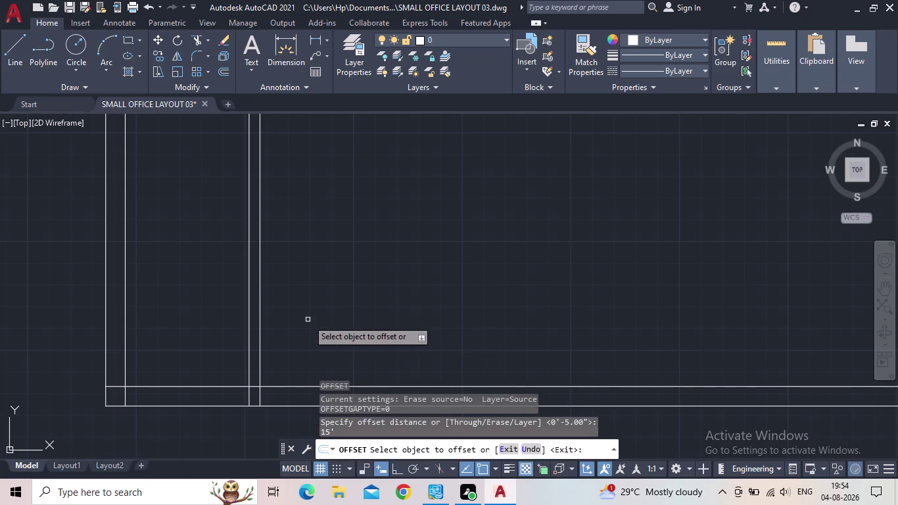
click(260, 328)
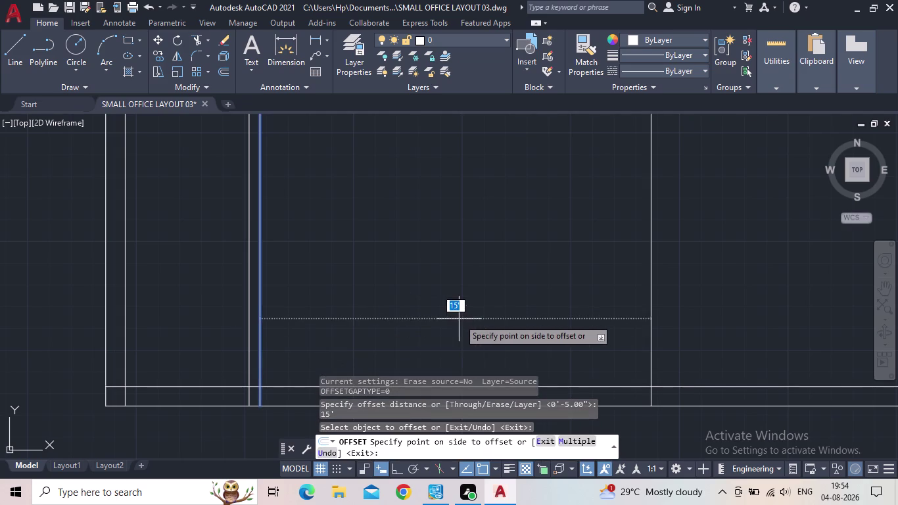
click(458, 319)
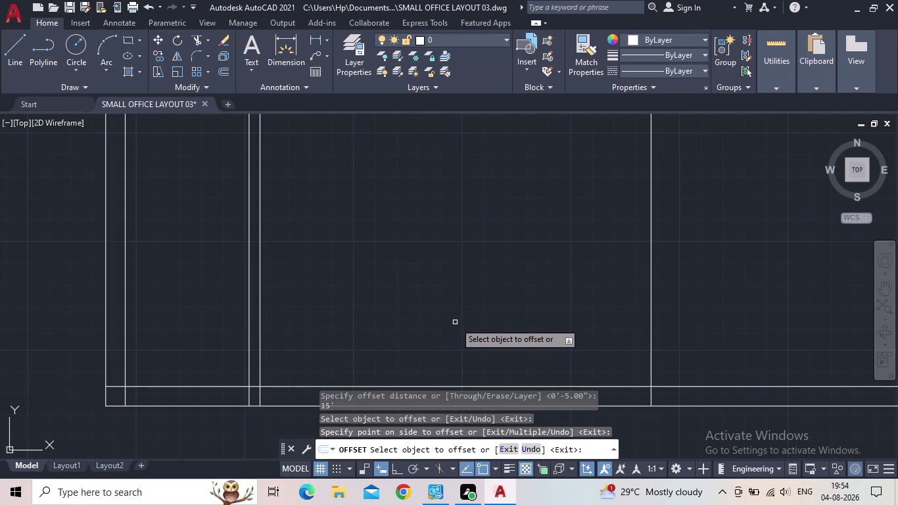
key(Escape)
scroll(down, 3)
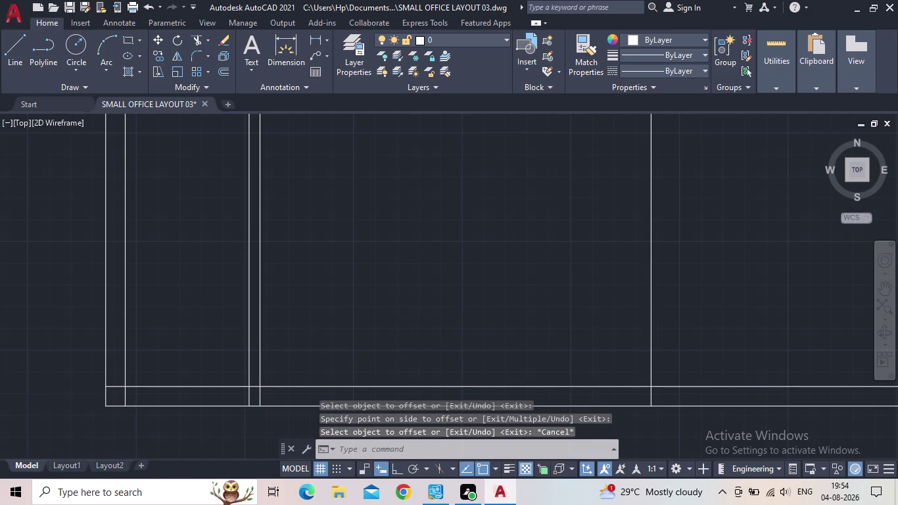
Offset the new line 9" rightward to complete the cross wall.
key(o)
key(Return)
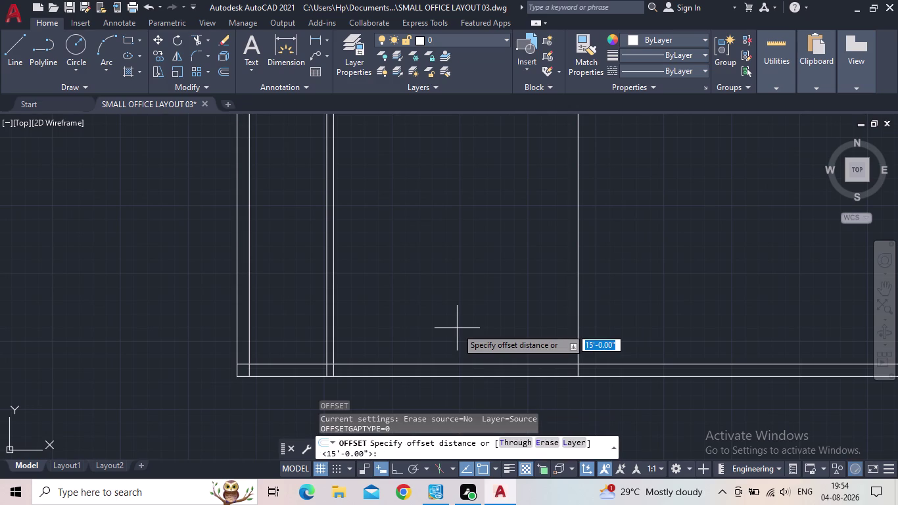
text(9")
key(Return)
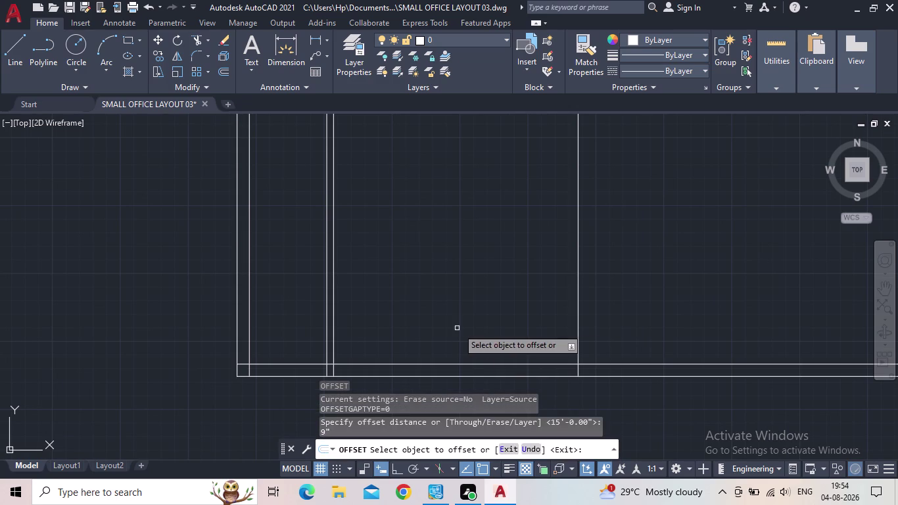
drag(577, 328, 593, 327)
click(618, 320)
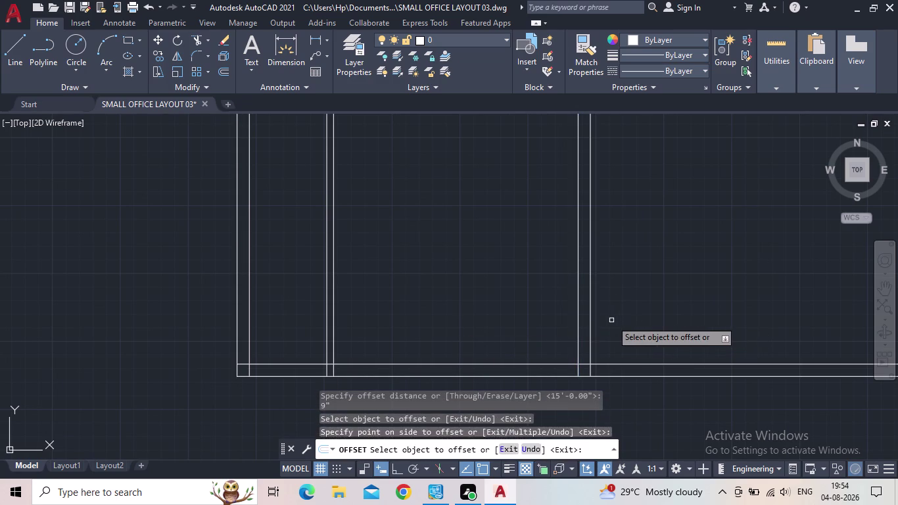
key(Escape)
scroll(down, 3)
middle_drag(513, 310, 498, 336)
scroll(up, 3)
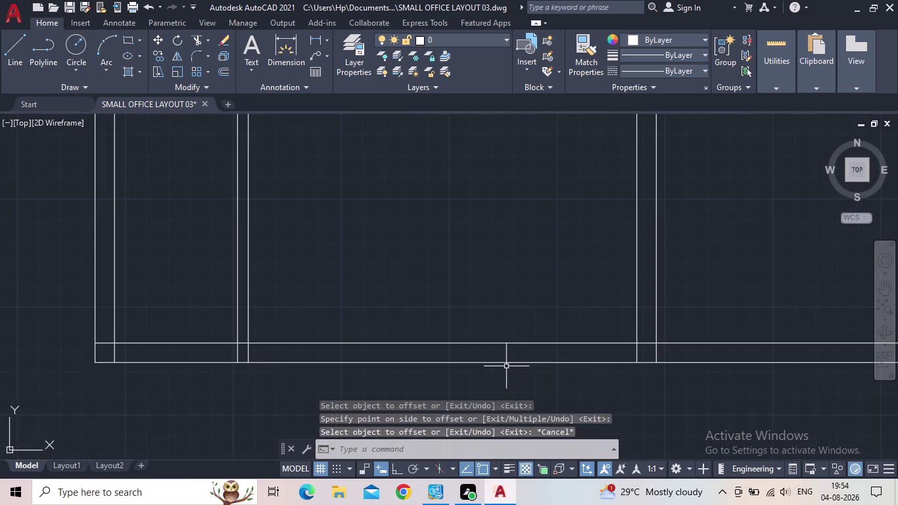
middle_drag(469, 284, 463, 307)
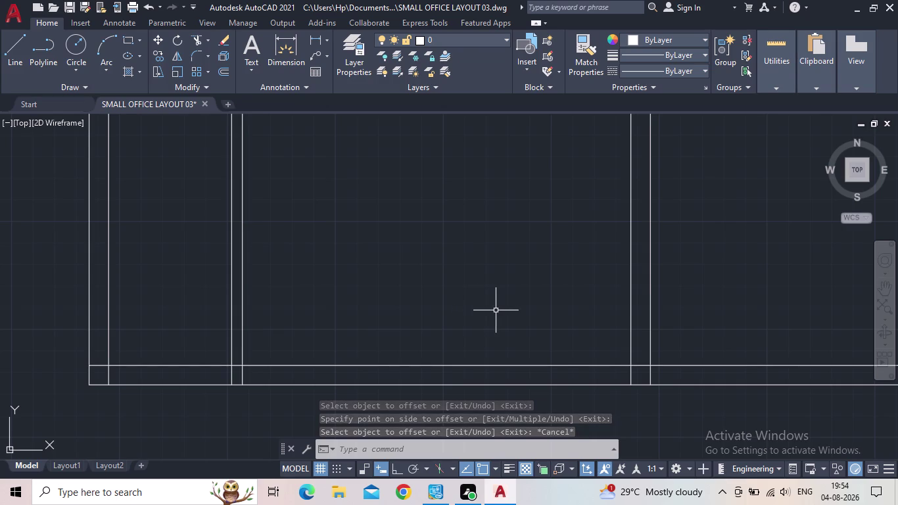
middle_drag(372, 337, 503, 330)
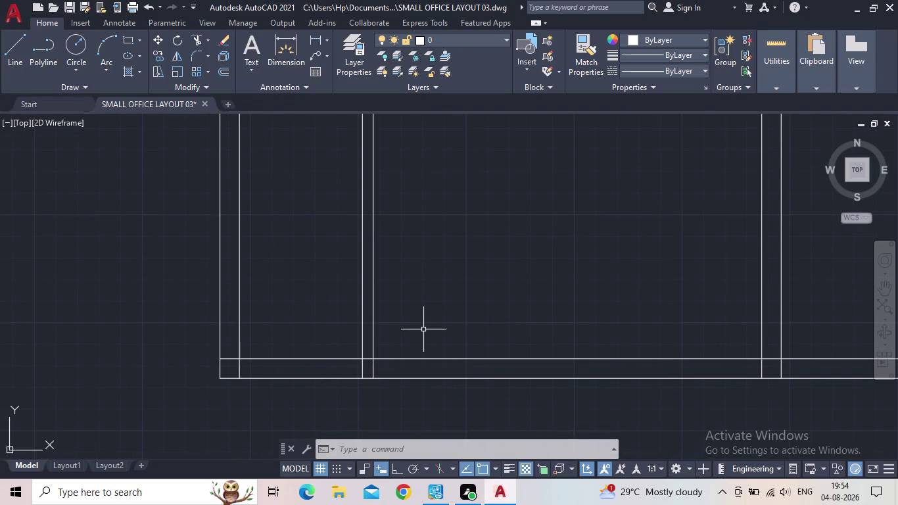
Offset the inner bottom wall line 8'5" upward into the rooms.
key(o)
key(Return)
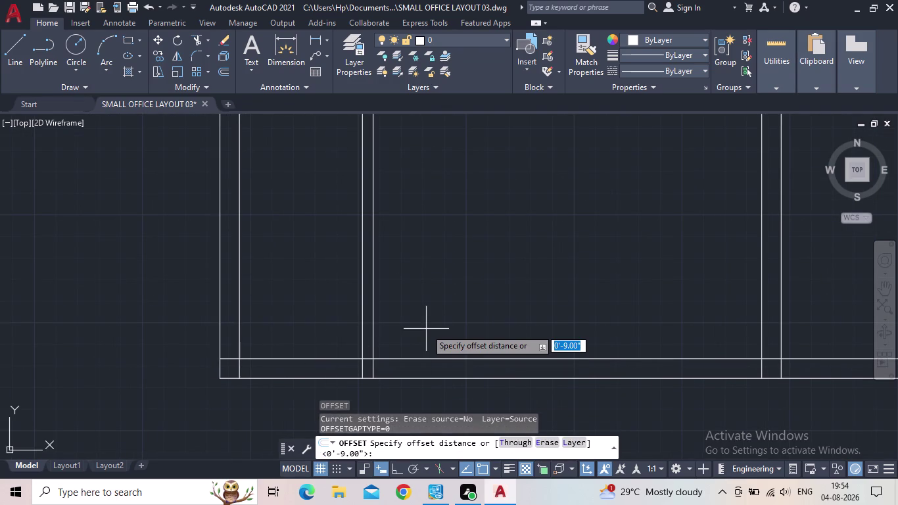
text(8')
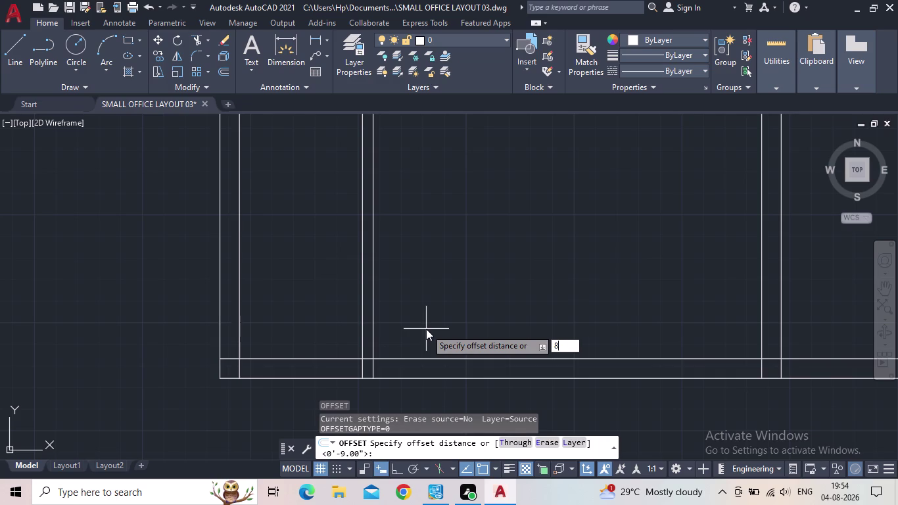
text(5")
key(Return)
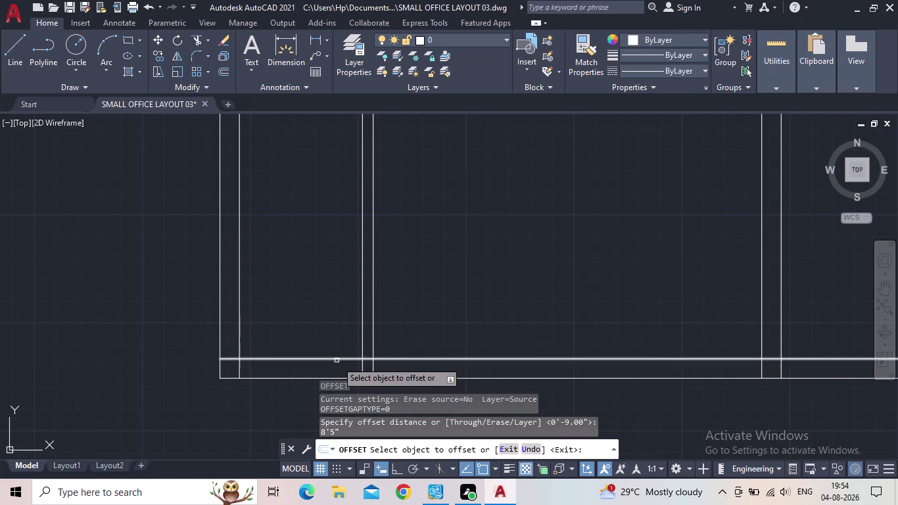
click(323, 360)
click(308, 266)
middle_drag(307, 280, 307, 321)
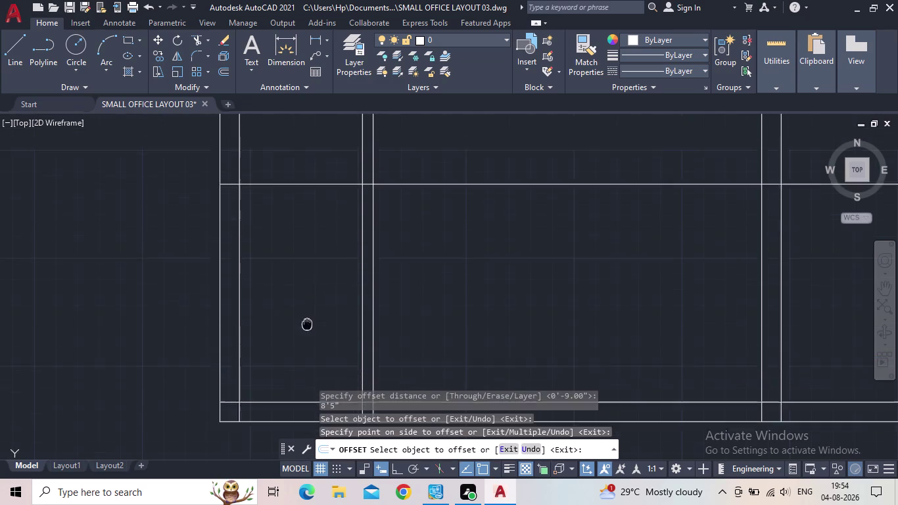
middle_drag(307, 320, 301, 381)
scroll(down, 3)
middle_drag(297, 370, 270, 403)
scroll(up, 3)
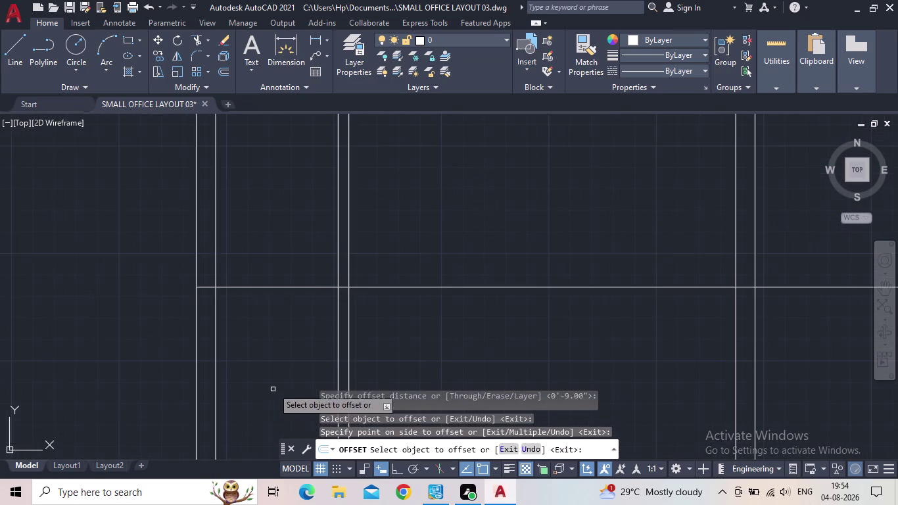
middle_drag(275, 387, 281, 376)
key(Escape)
Offset the new horizontal line 5" upward to form a double wall.
key(o)
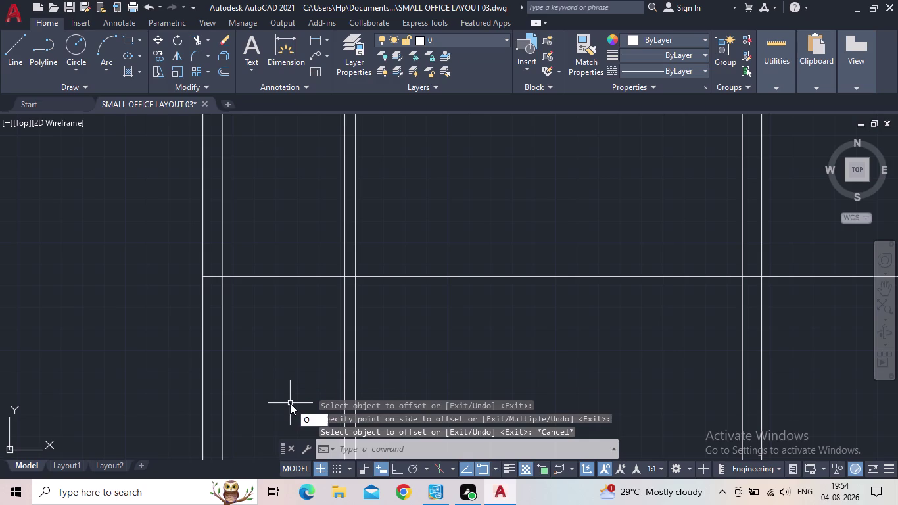
key(Return)
text(5")
key(Return)
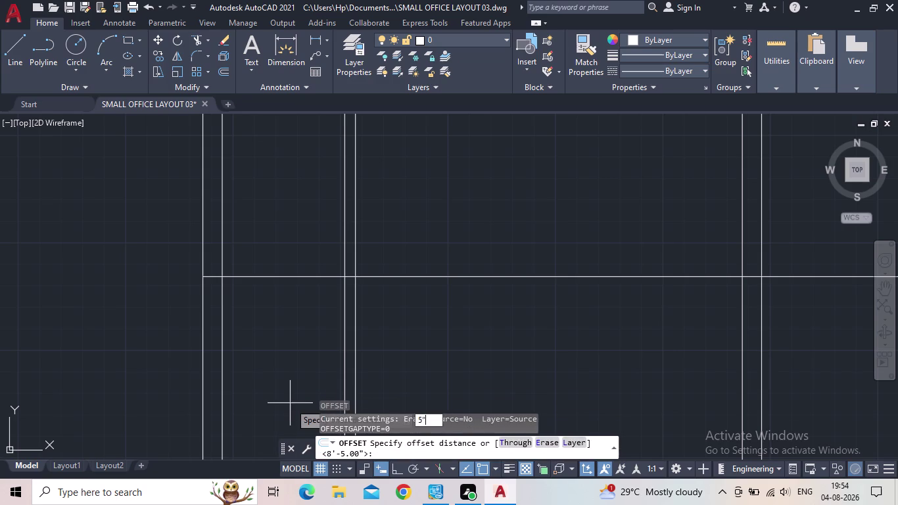
click(263, 275)
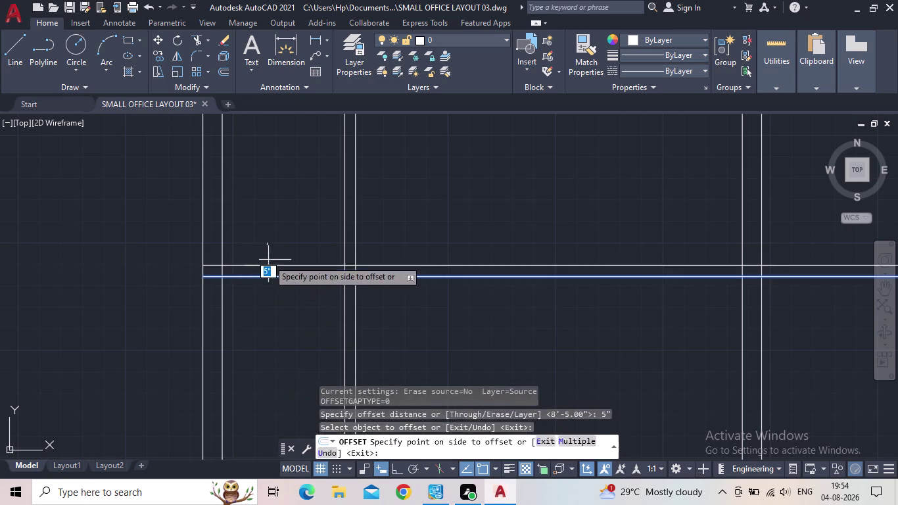
click(268, 257)
key(Escape)
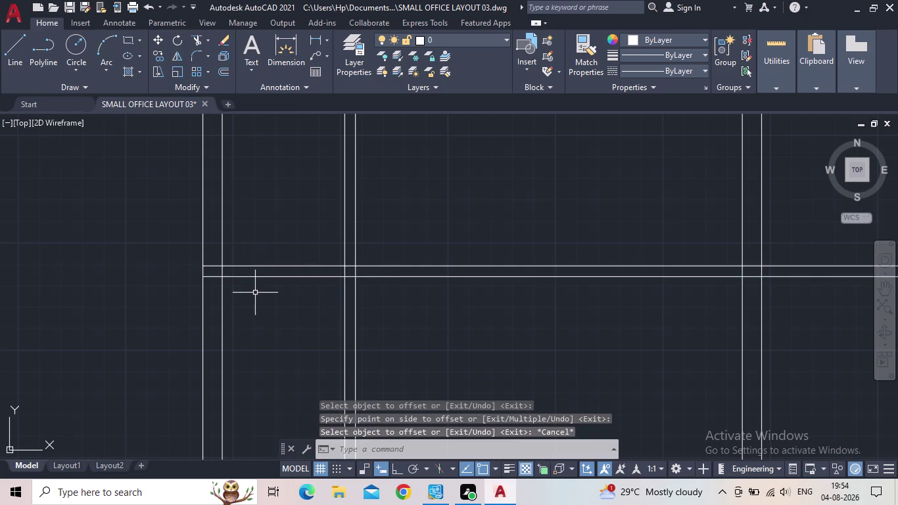
scroll(down, 3)
middle_drag(264, 304, 189, 301)
scroll(down, 3)
middle_drag(200, 305, 201, 305)
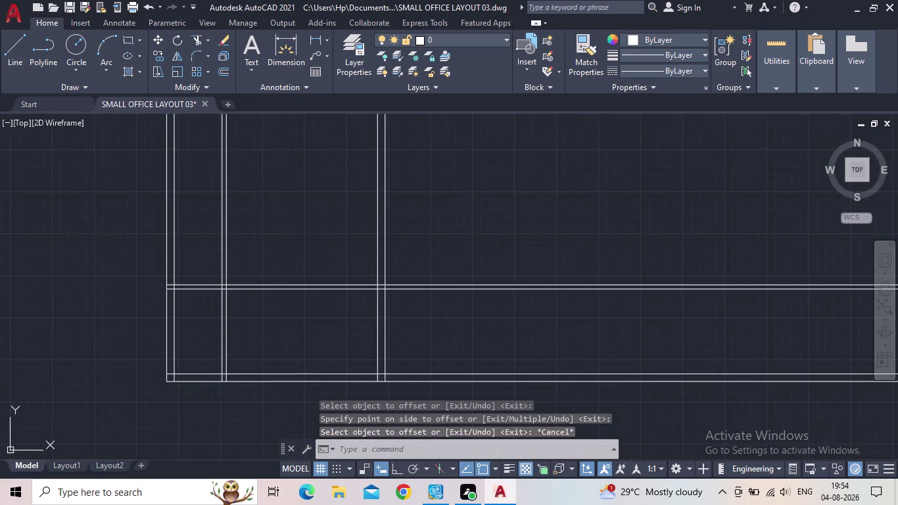
middle_drag(201, 306, 216, 307)
scroll(up, 3)
middle_drag(218, 309, 234, 308)
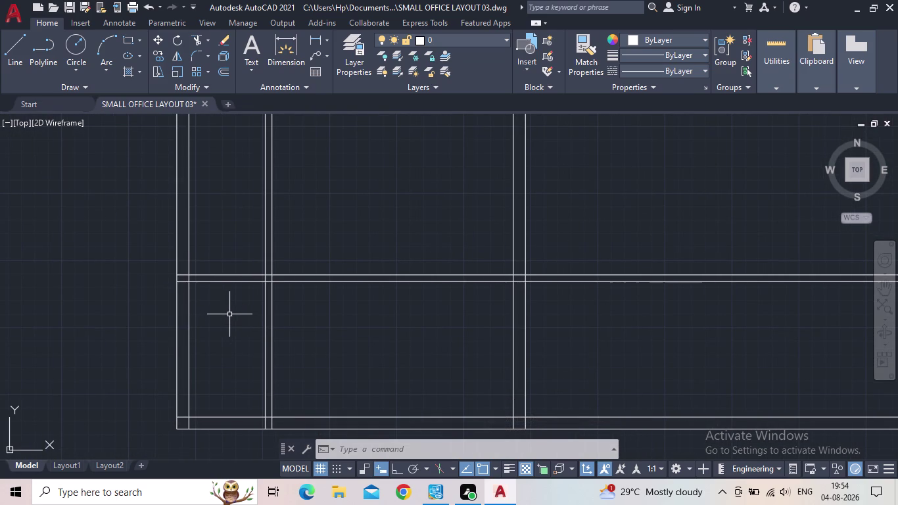
Fence-trim the horizontal wall lines crossing the junctions right of the 5-inch partition.
middle_drag(306, 349, 263, 328)
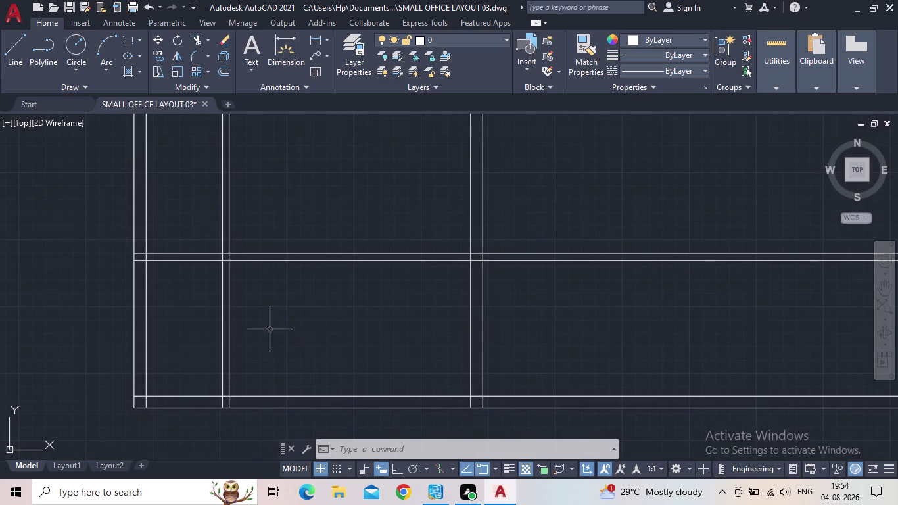
scroll(down, 3)
middle_drag(257, 335, 260, 354)
scroll(up, 3)
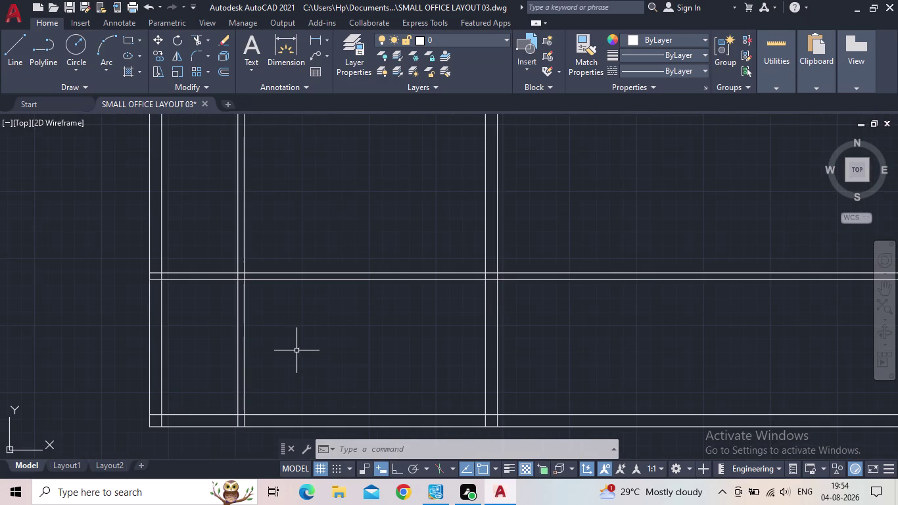
key(t)
key(r)
key(space)
drag(337, 346, 296, 253)
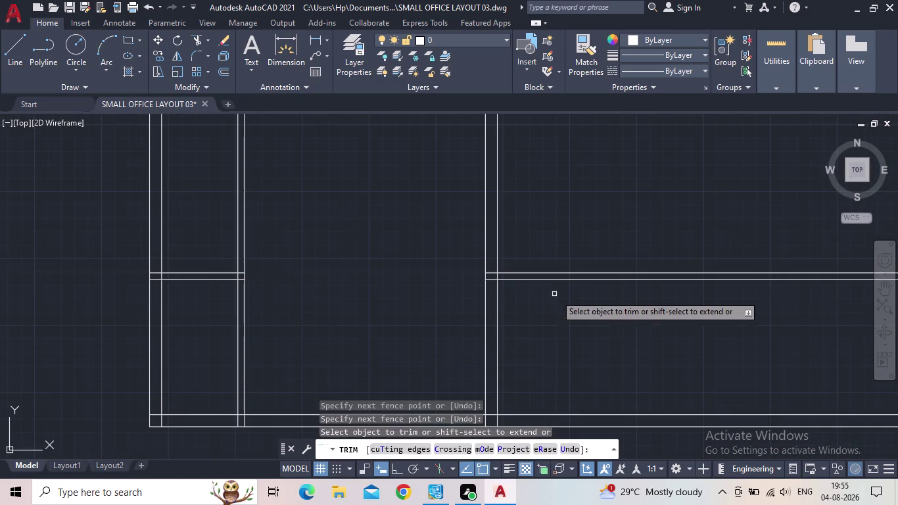
drag(557, 295, 541, 255)
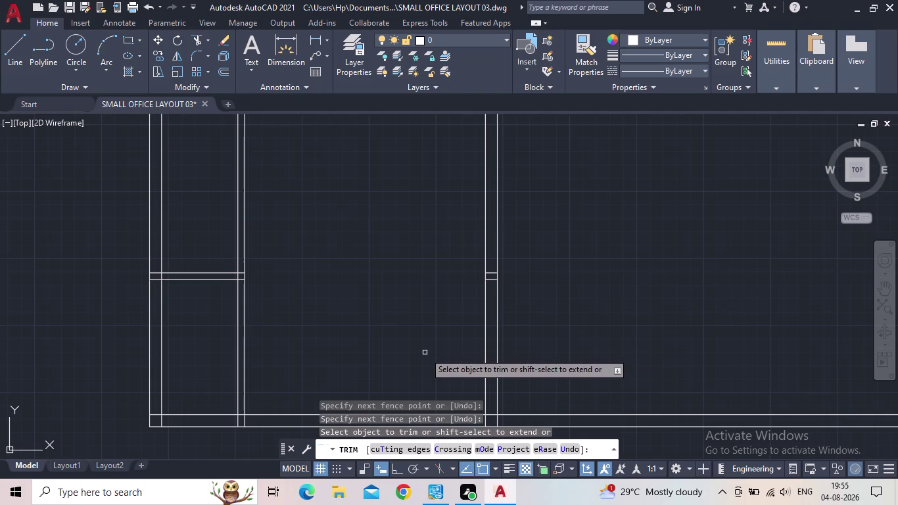
key(Escape)
key(o)
key(Return)
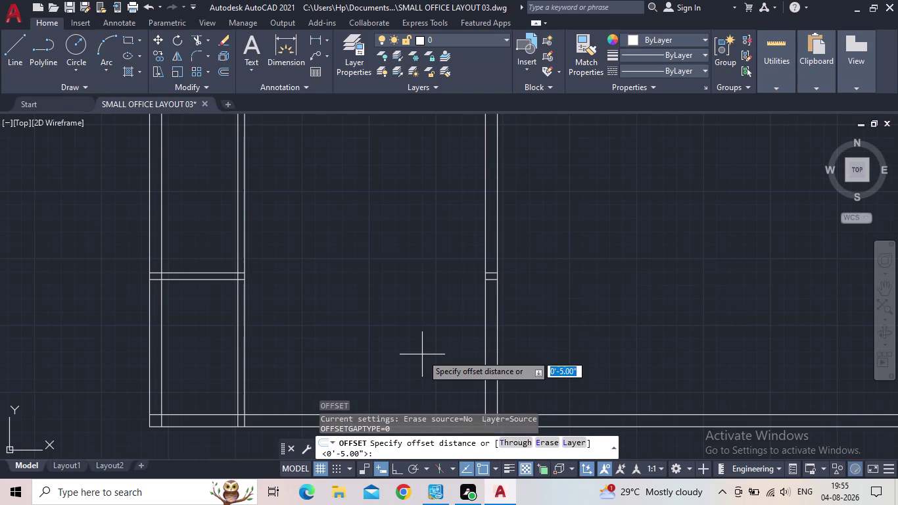
Offset the bottom wall line 9' upward into the plan.
text(9')
key(Return)
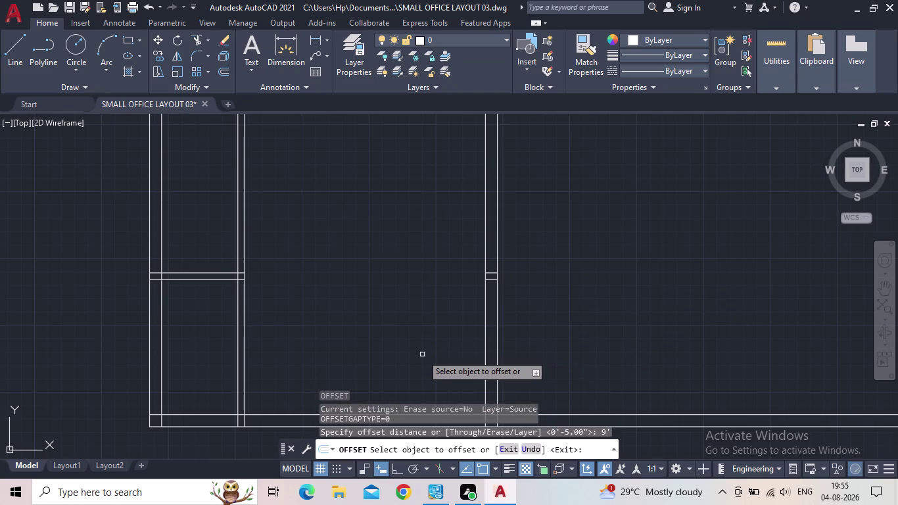
click(302, 415)
click(324, 289)
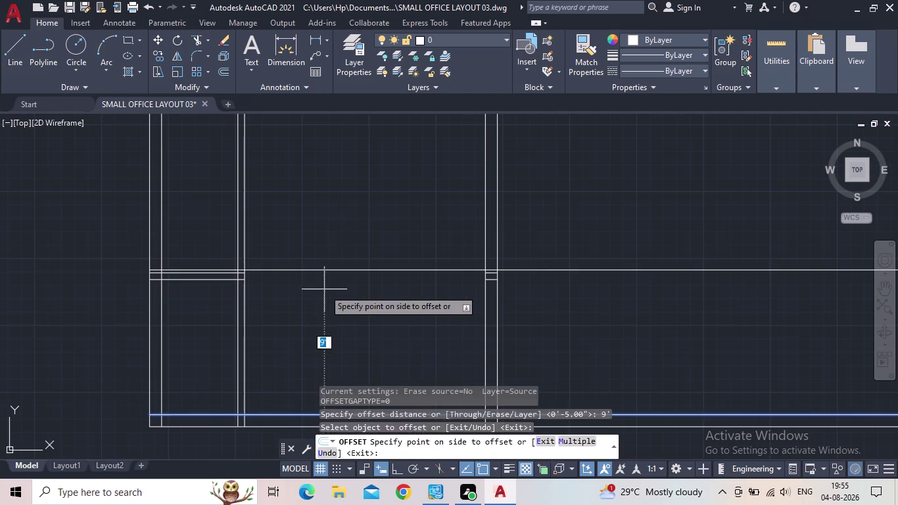
key(Escape)
Offset the new line 5" upward to give the wall its thickness.
key(o)
key(Return)
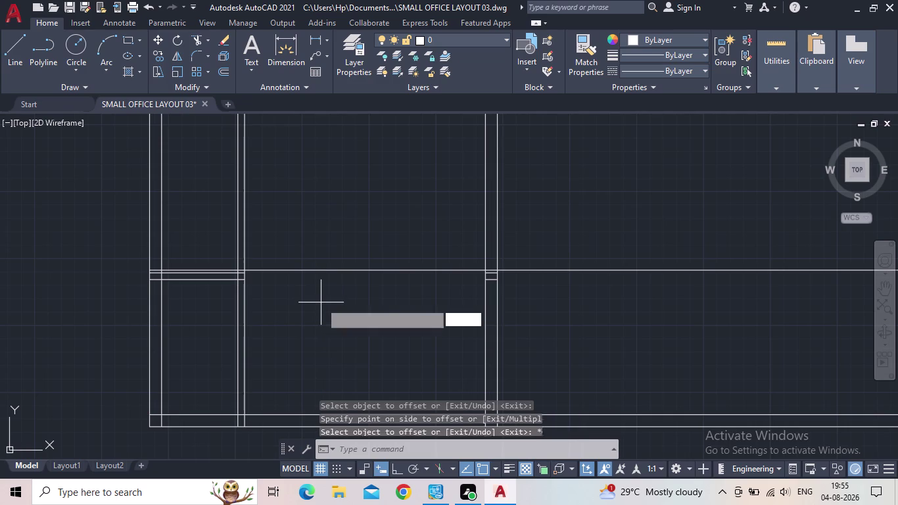
text(5")
key(Return)
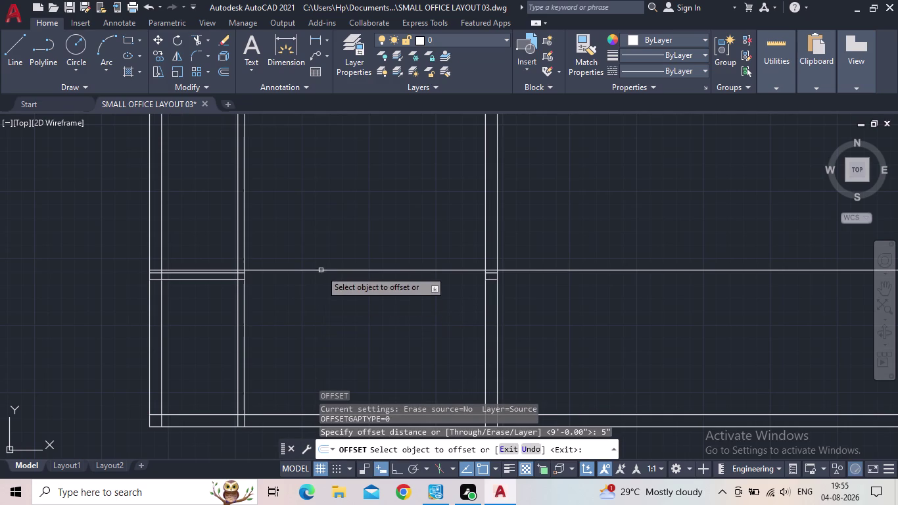
click(321, 269)
click(330, 241)
key(Escape)
scroll(up, 3)
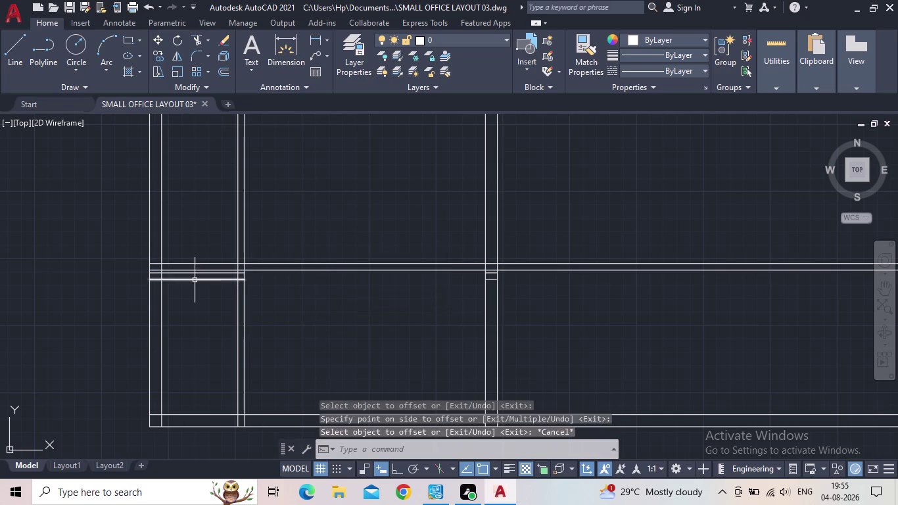
scroll(up, 3)
scroll(down, 3)
Trim both new wall lines where they cross the vertical wall.
key(t)
key(r)
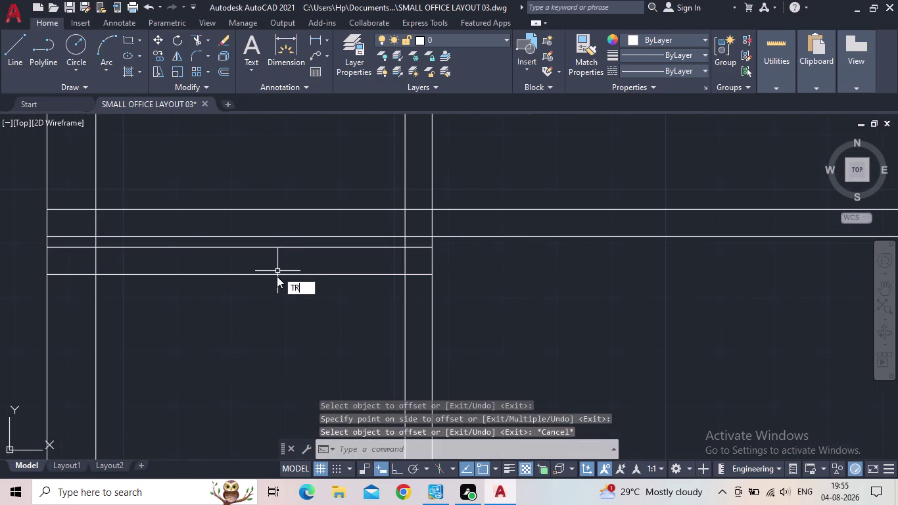
key(space)
click(410, 236)
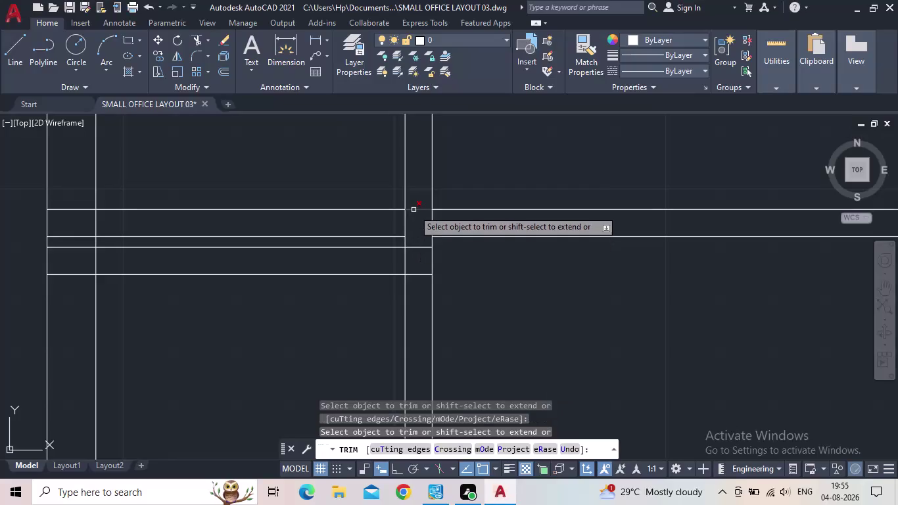
click(414, 209)
key(Escape)
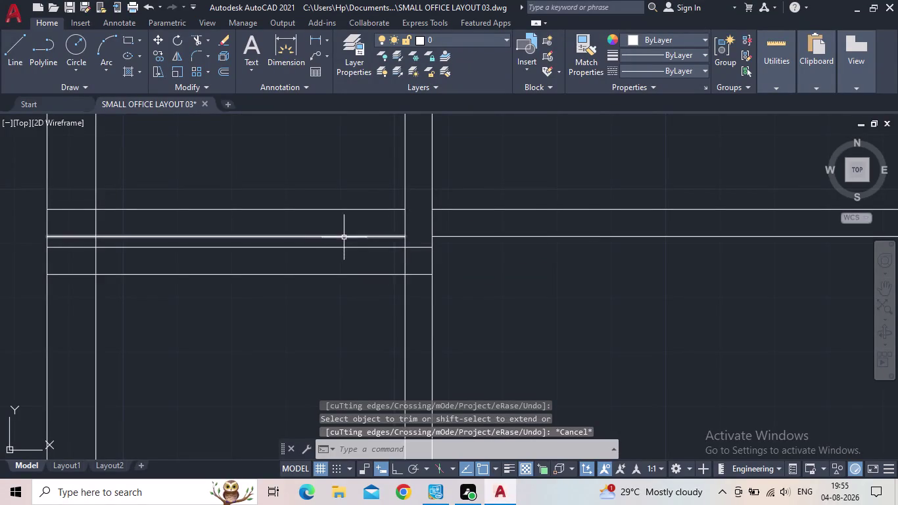
Window-select the left-hand segments of the new wall and delete them.
click(347, 240)
click(333, 204)
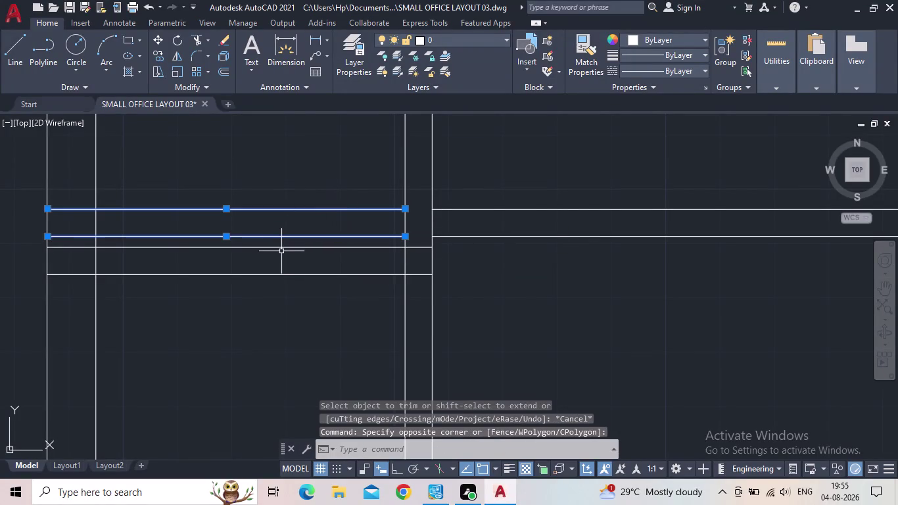
key(Delete)
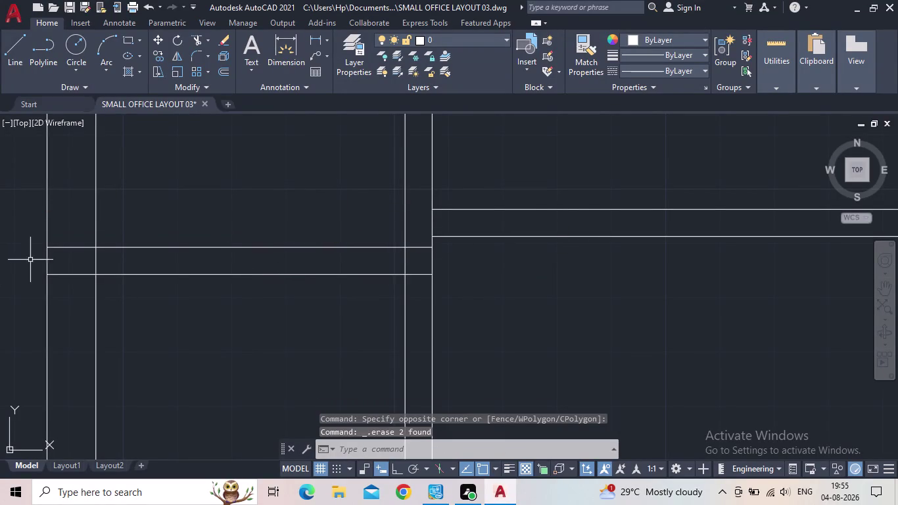
scroll(down, 3)
middle_drag(435, 279, 370, 299)
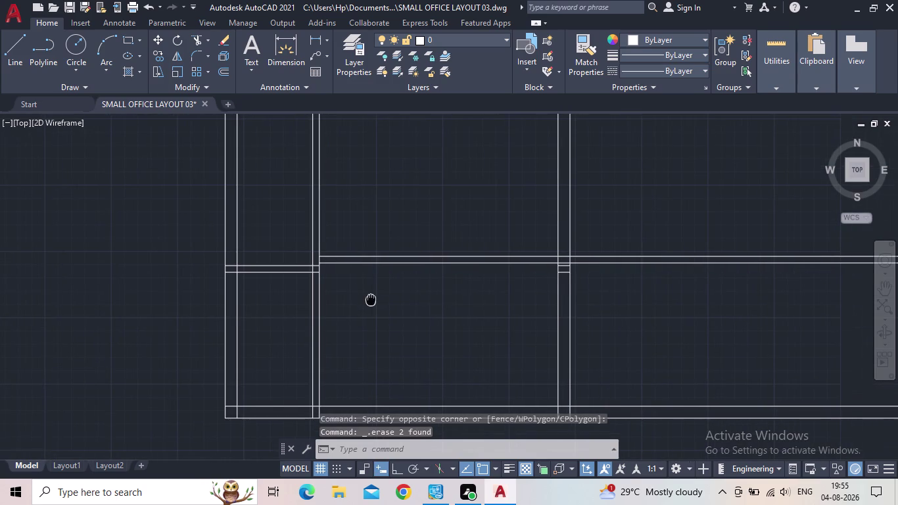
Fence-trim the new wall's overhanging line ends past the vertical walls.
key(t)
key(r)
key(space)
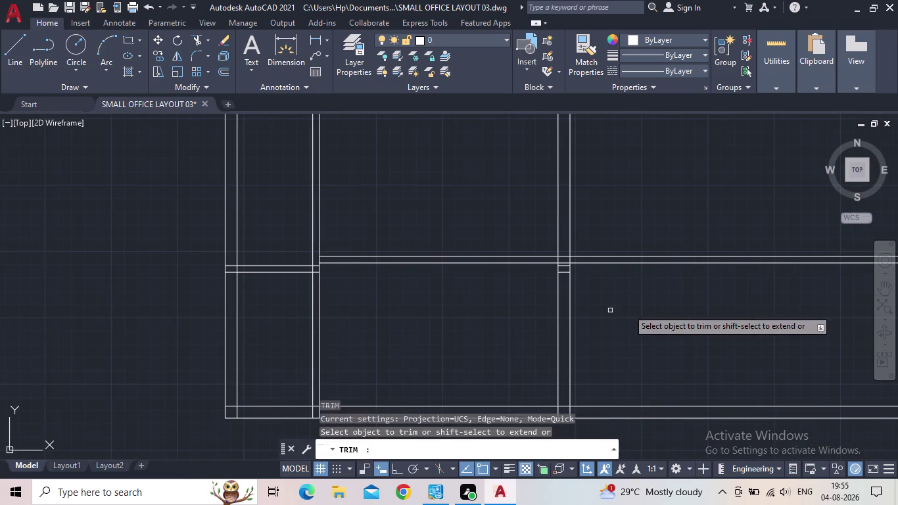
drag(671, 302, 649, 251)
scroll(down, 3)
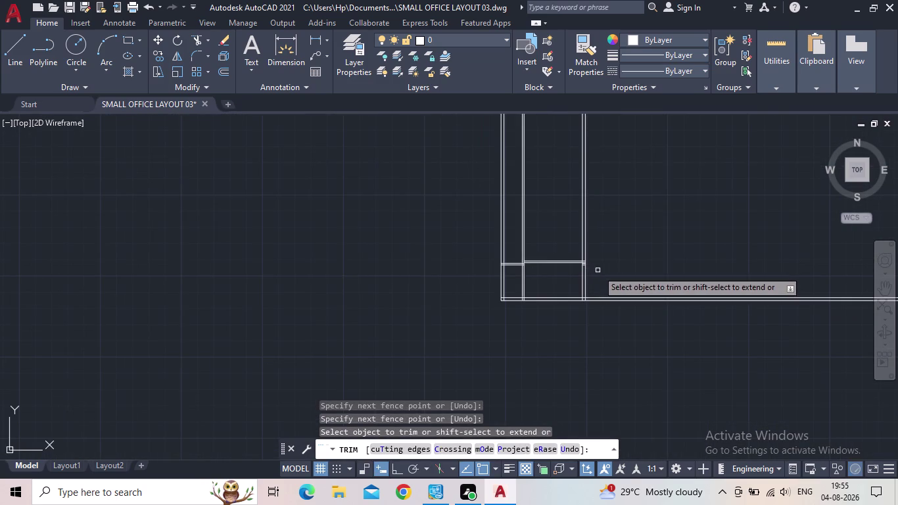
scroll(up, 3)
middle_drag(560, 273, 653, 328)
scroll(up, 3)
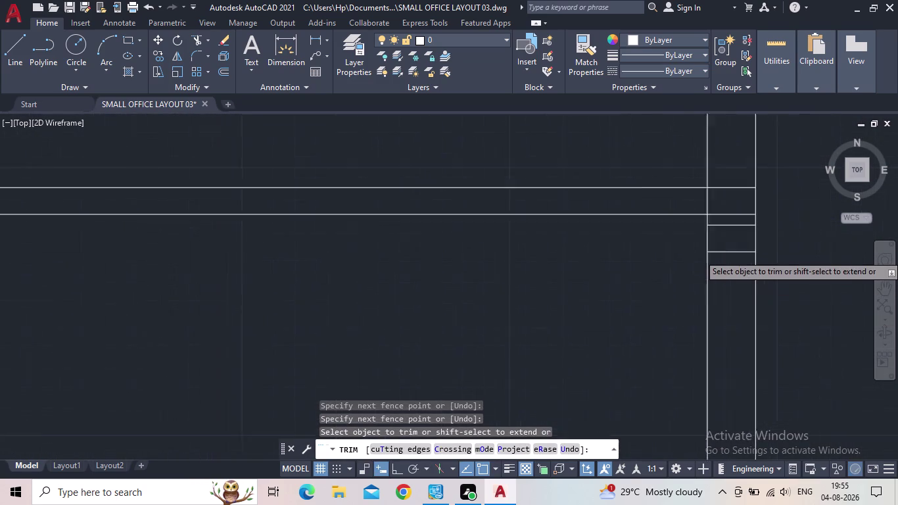
drag(742, 264, 711, 173)
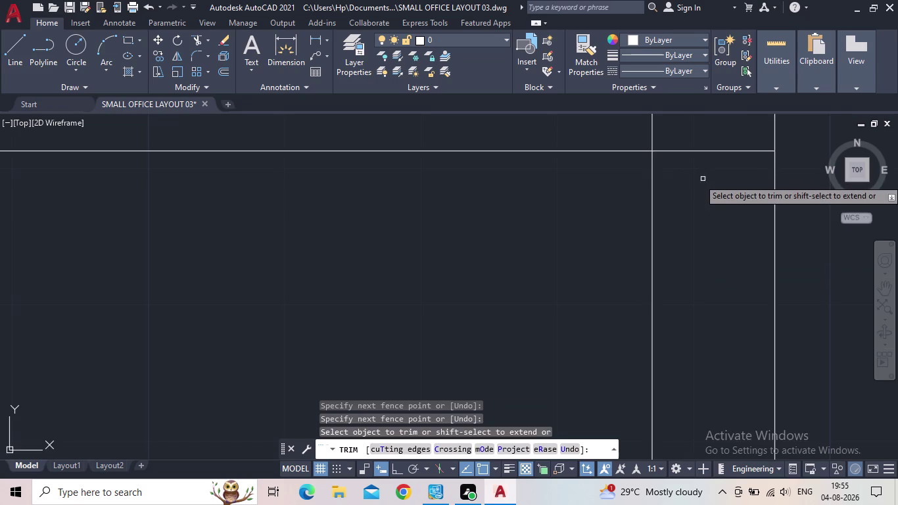
scroll(down, 3)
middle_drag(582, 239, 655, 268)
scroll(up, 3)
scroll(down, 3)
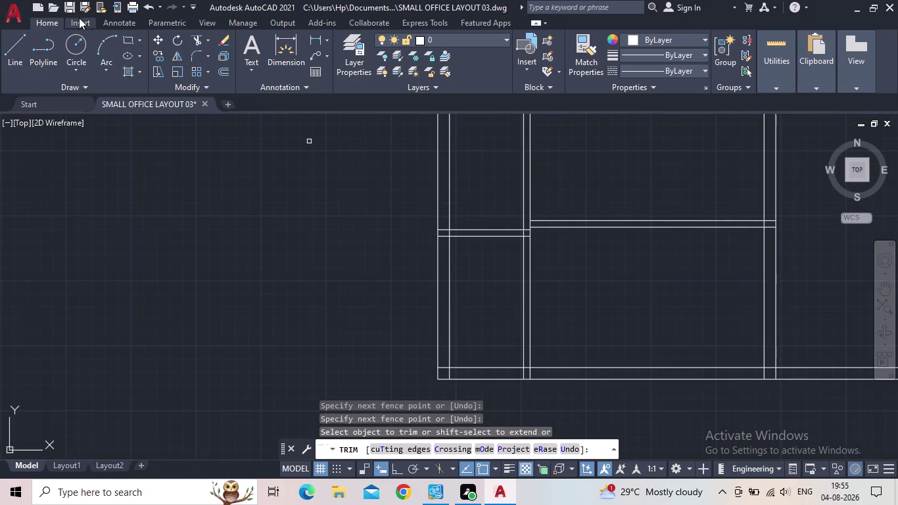
Save the drawing from the Quick Access Toolbar.
click(68, 9)
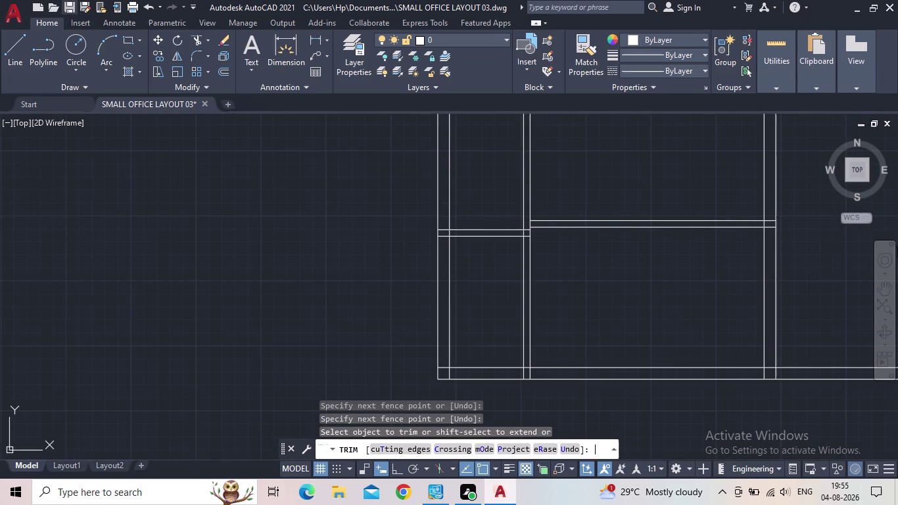
middle_drag(706, 339, 503, 341)
middle_click(495, 341)
scroll(down, 3)
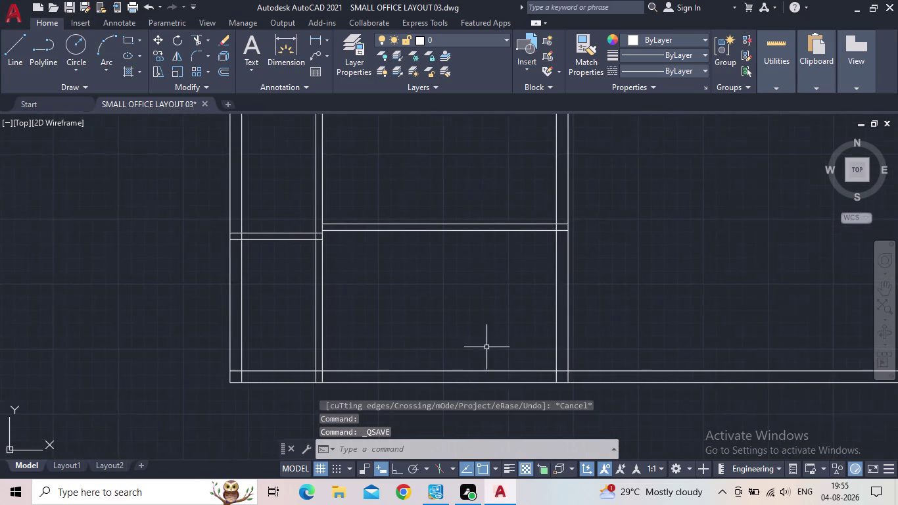
middle_drag(482, 351, 536, 393)
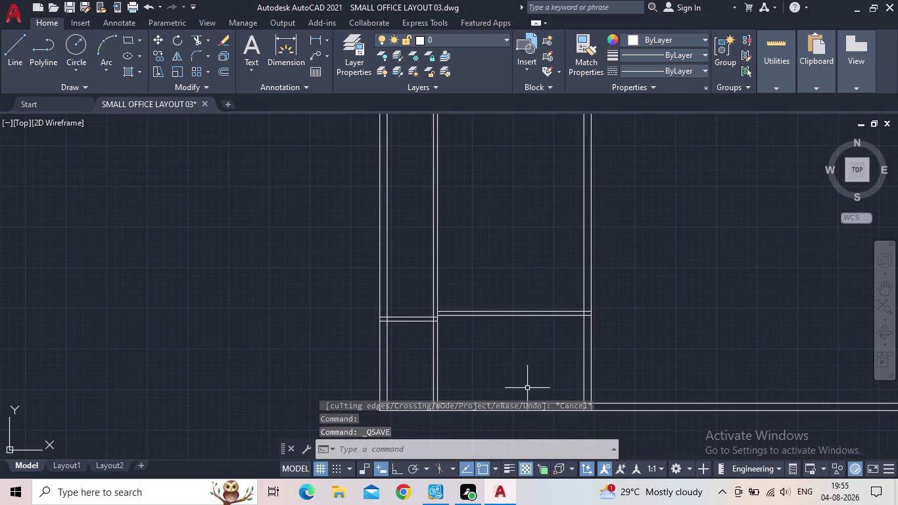
key(Escape)
middle_drag(510, 362, 538, 387)
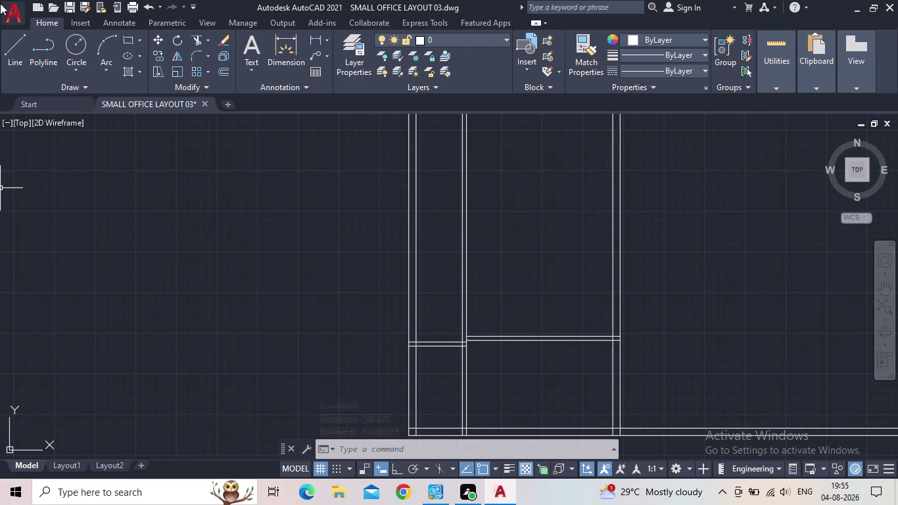
middle_drag(517, 405, 537, 357)
scroll(up, 3)
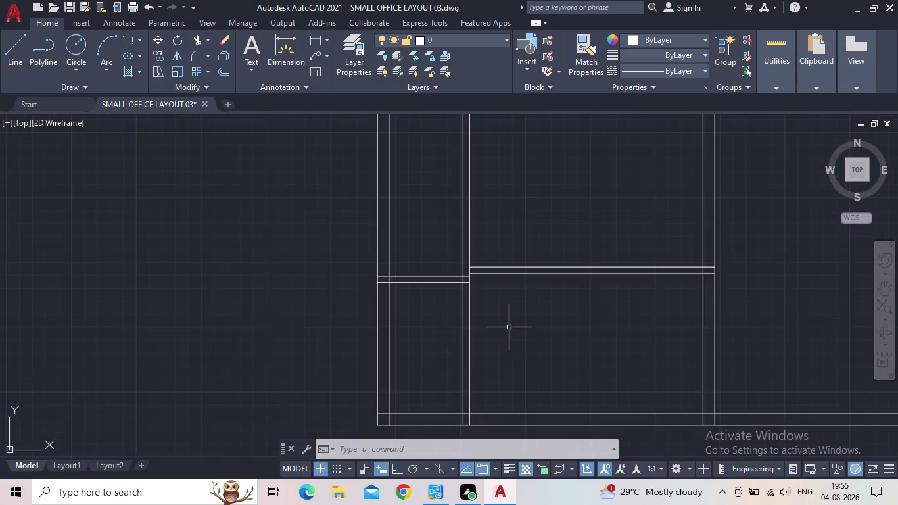
middle_drag(504, 324, 382, 289)
scroll(up, 3)
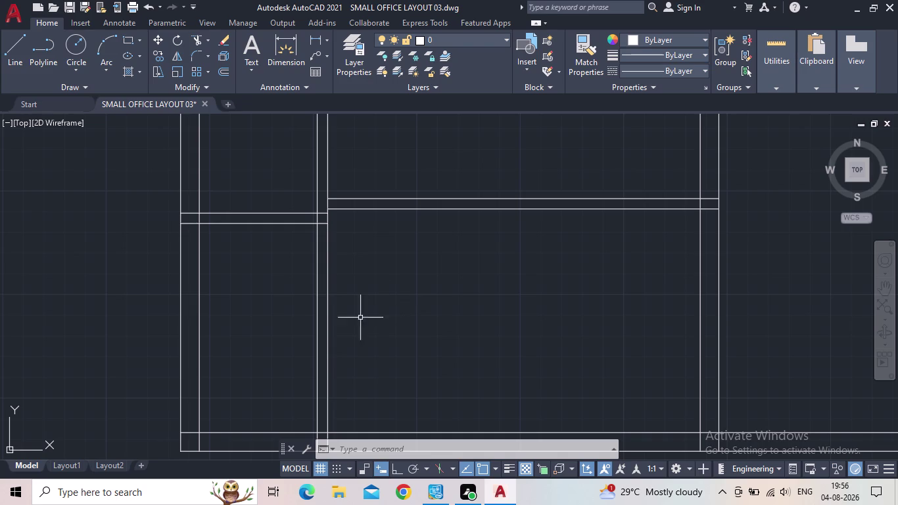
scroll(down, 3)
middle_drag(463, 285, 462, 298)
scroll(up, 3)
middle_drag(435, 274, 448, 301)
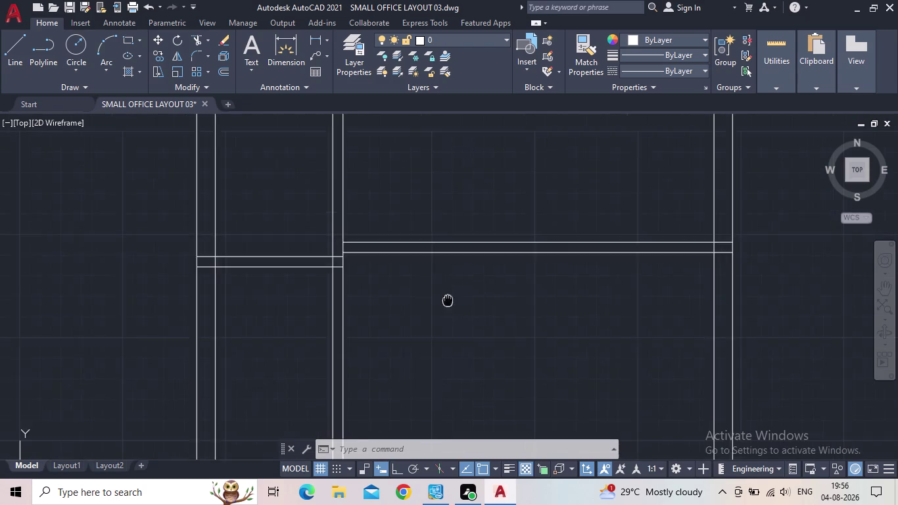
middle_drag(448, 301, 464, 322)
scroll(up, 3)
middle_drag(446, 284, 447, 291)
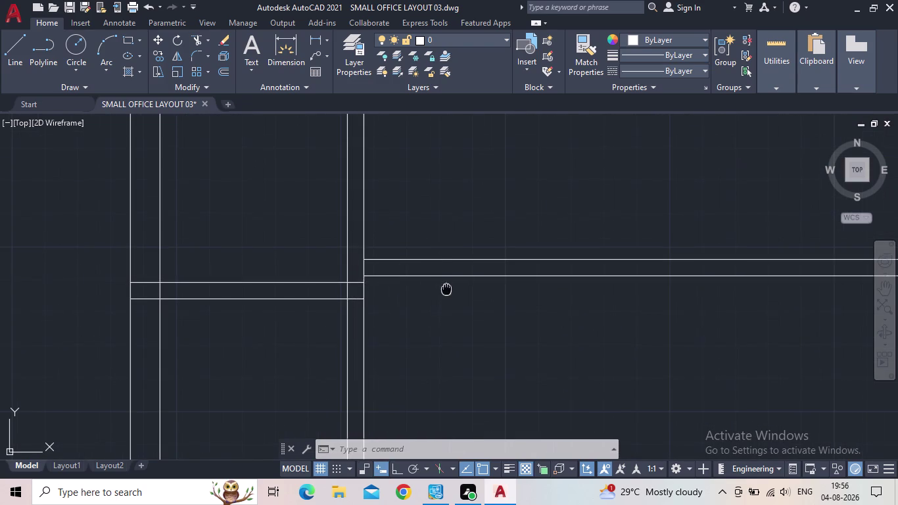
middle_drag(446, 291, 410, 327)
scroll(down, 3)
middle_drag(471, 337, 465, 263)
middle_click(465, 266)
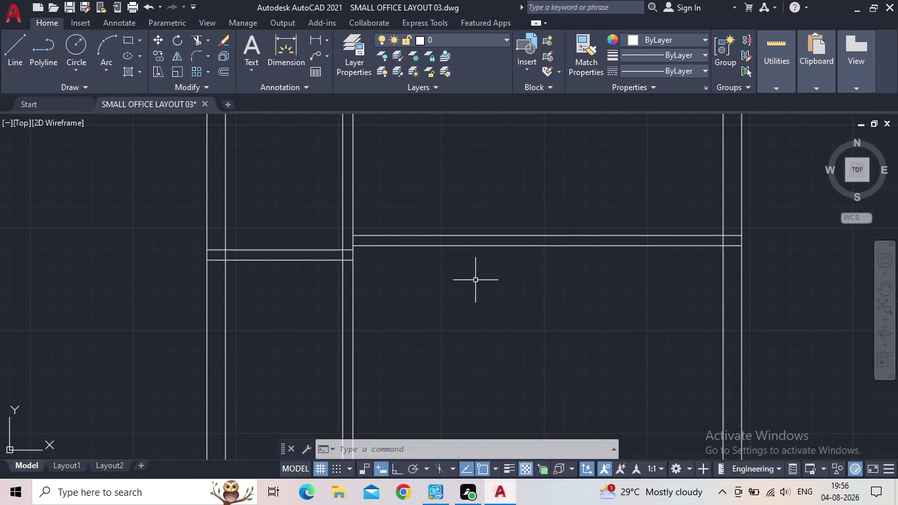
scroll(down, 3)
middle_drag(487, 293, 514, 282)
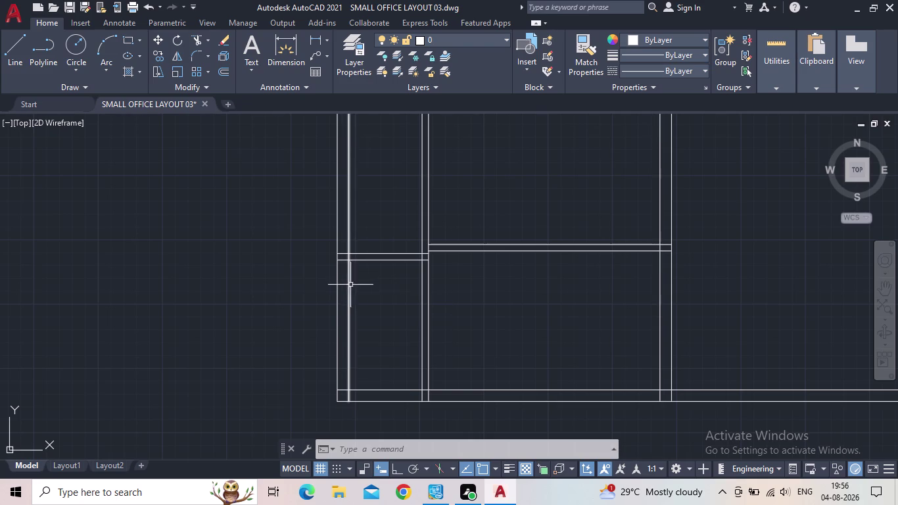
scroll(down, 3)
middle_drag(441, 279, 518, 317)
scroll(up, 3)
scroll(up, 3)
middle_drag(549, 256, 550, 262)
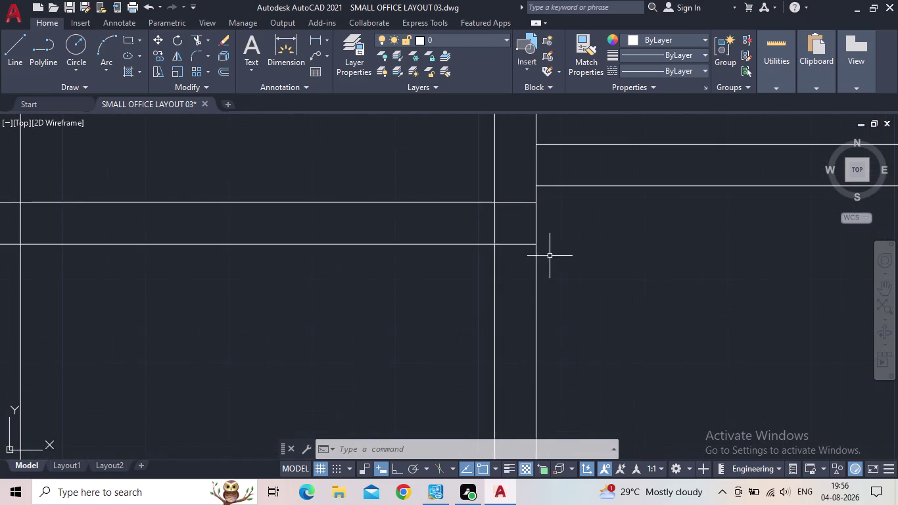
middle_drag(550, 262, 410, 312)
scroll(down, 3)
scroll(down, 3)
middle_drag(478, 329, 494, 246)
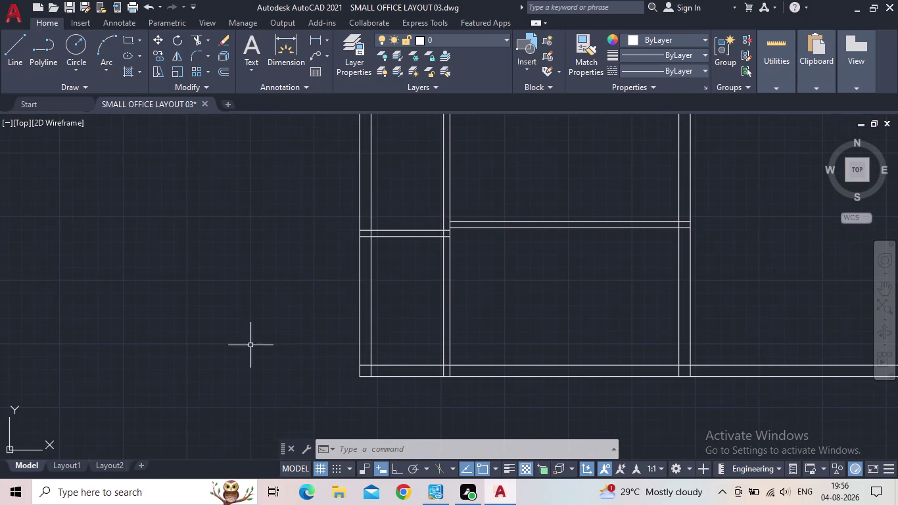
scroll(up, 3)
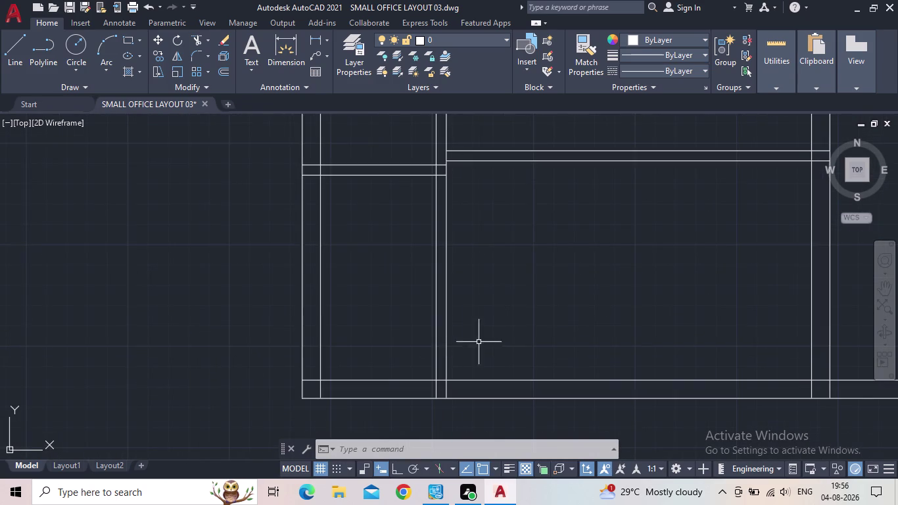
middle_drag(500, 340, 408, 339)
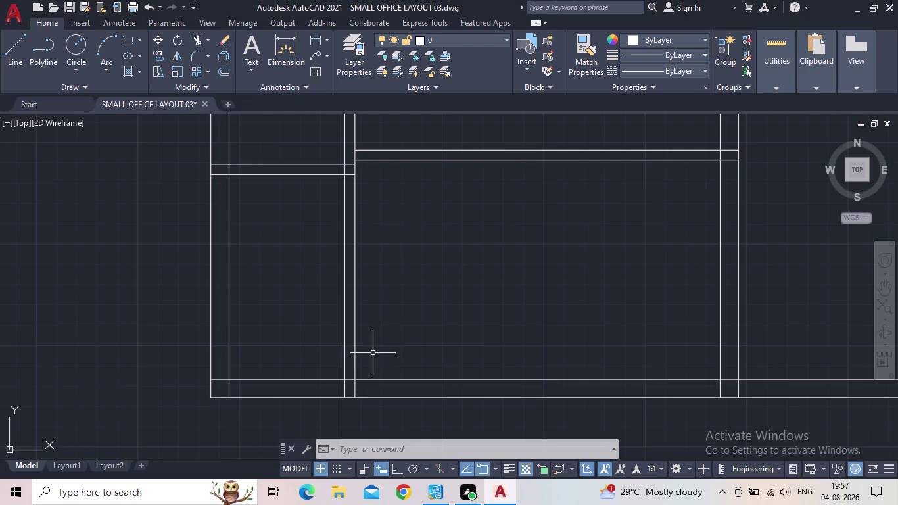
middle_drag(700, 276, 676, 336)
scroll(up, 3)
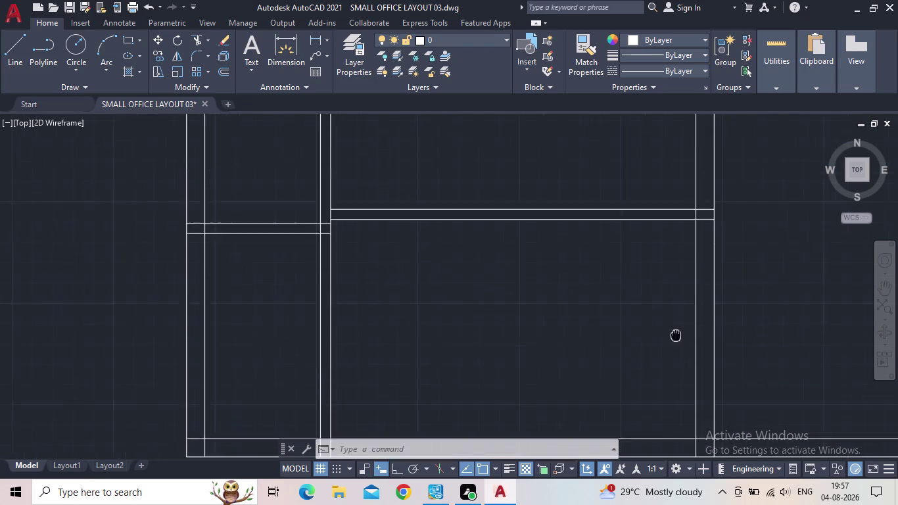
middle_drag(676, 335, 670, 349)
scroll(down, 3)
middle_drag(669, 348, 665, 340)
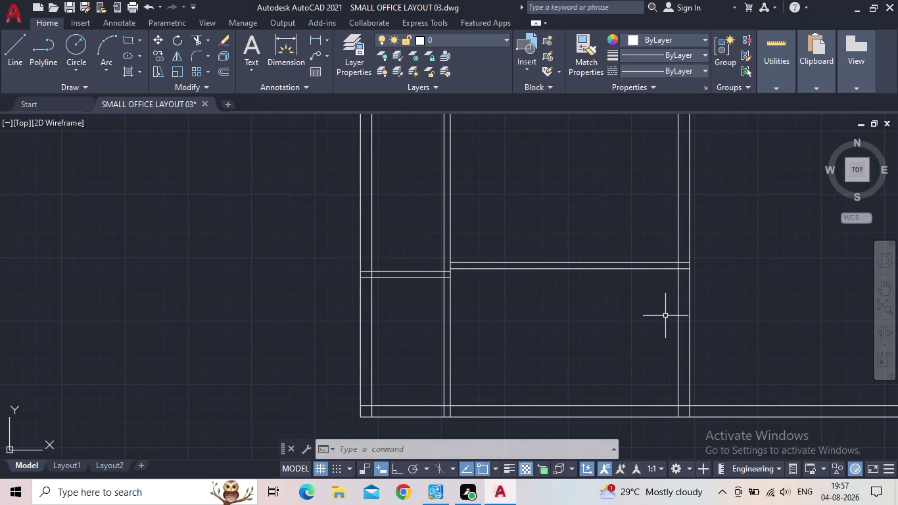
scroll(up, 3)
scroll(down, 3)
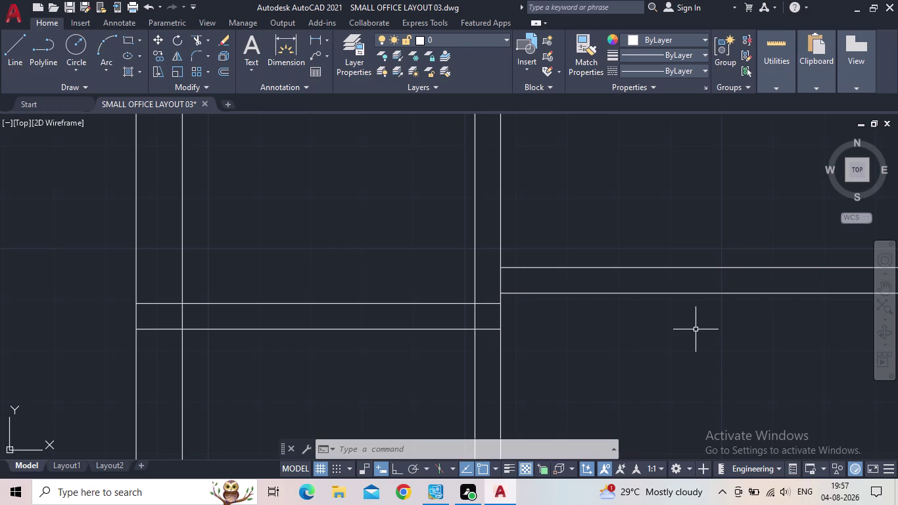
middle_drag(692, 330, 497, 291)
scroll(down, 3)
middle_drag(508, 305, 505, 296)
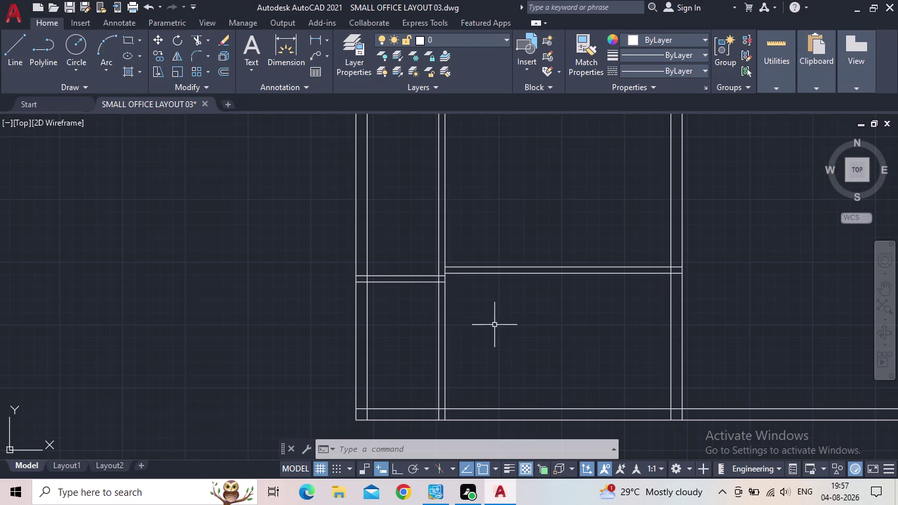
middle_drag(498, 318, 435, 304)
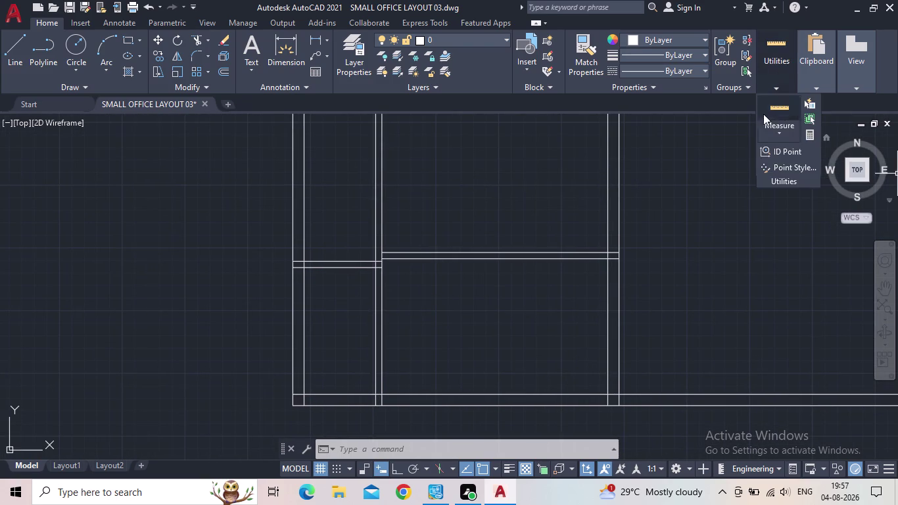
scroll(up, 3)
middle_drag(467, 289, 487, 340)
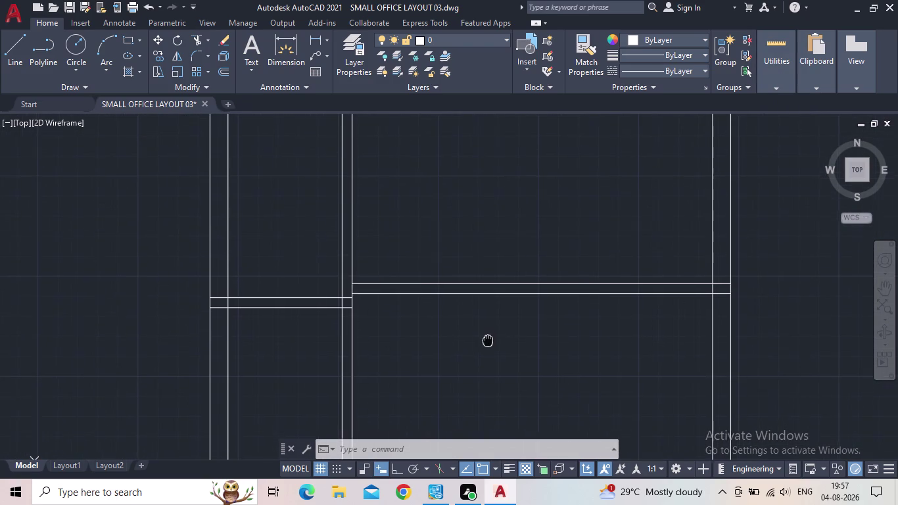
middle_drag(488, 341, 487, 342)
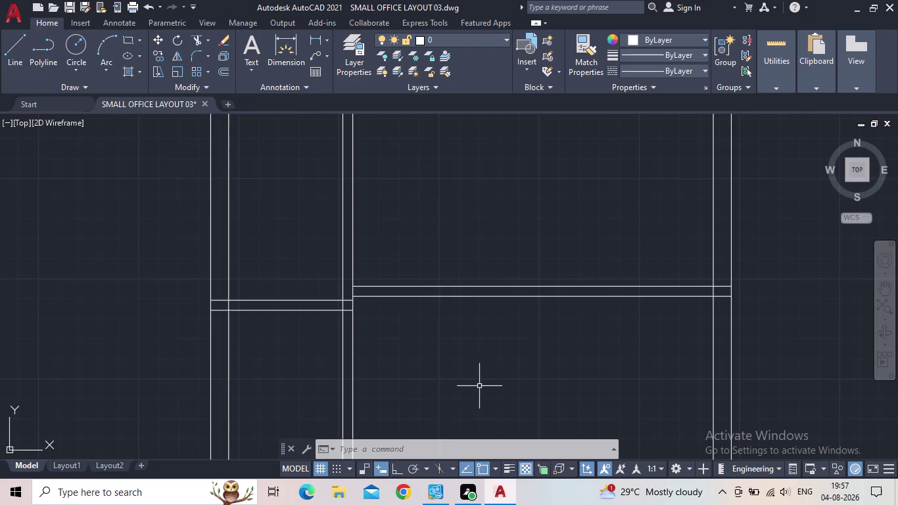
middle_drag(477, 385, 427, 375)
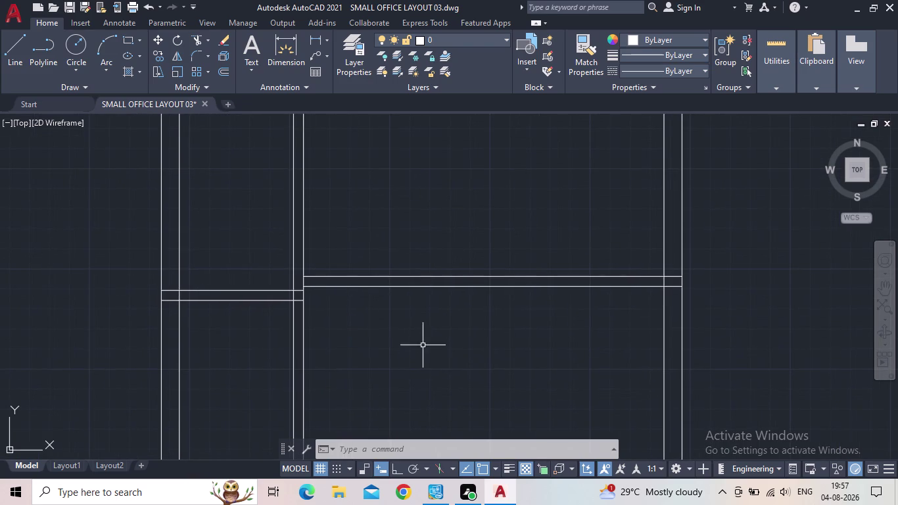
scroll(up, 3)
middle_drag(336, 295, 313, 349)
scroll(down, 3)
middle_drag(312, 349, 357, 341)
scroll(down, 3)
middle_drag(357, 342, 422, 339)
scroll(up, 3)
scroll(down, 3)
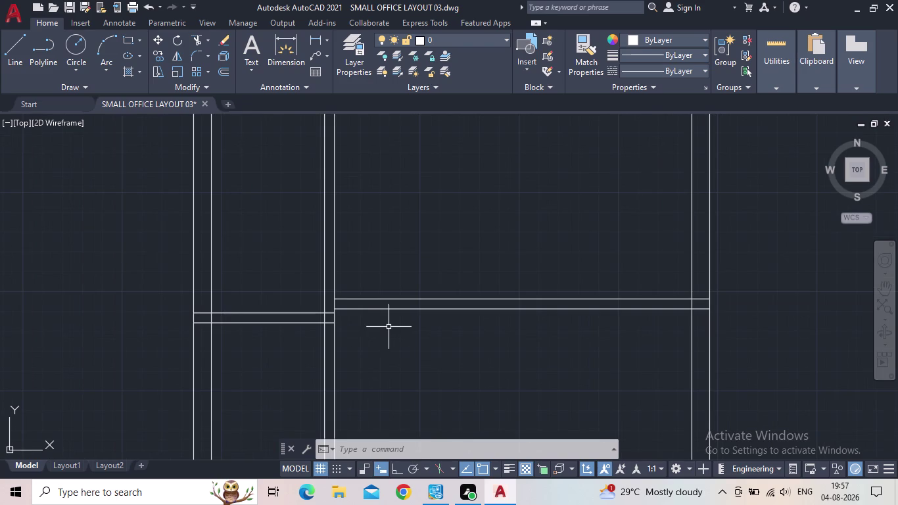
scroll(up, 3)
middle_drag(376, 319, 278, 335)
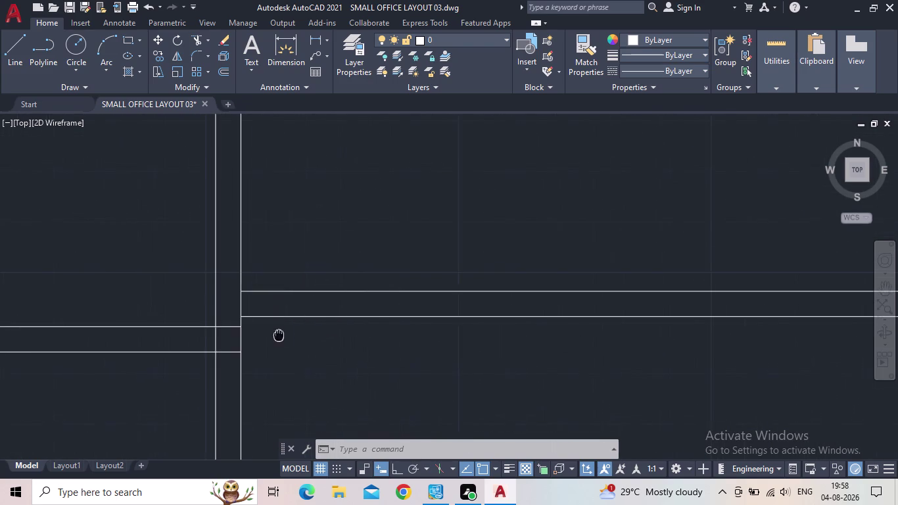
middle_drag(278, 335, 278, 335)
scroll(down, 3)
scroll(down, 3)
middle_click(338, 349)
scroll(up, 3)
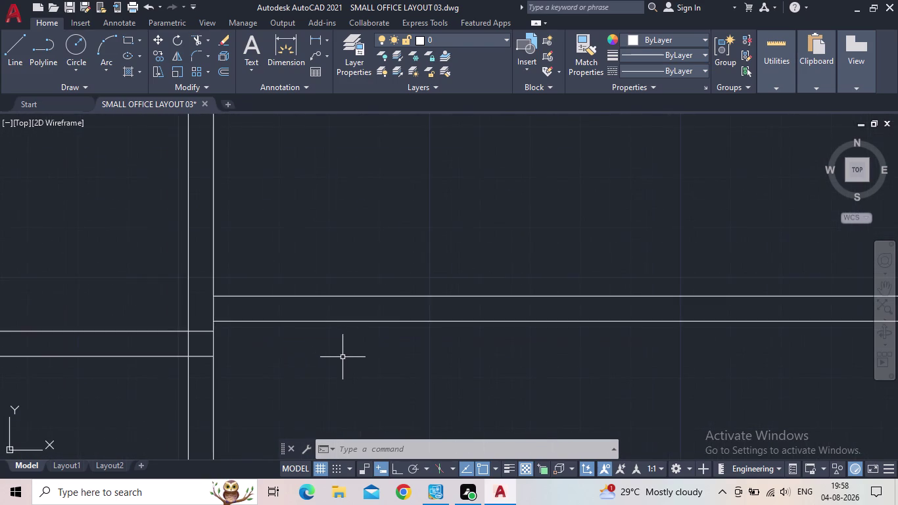
scroll(down, 3)
middle_drag(350, 360, 357, 347)
middle_drag(313, 362, 290, 322)
scroll(up, 3)
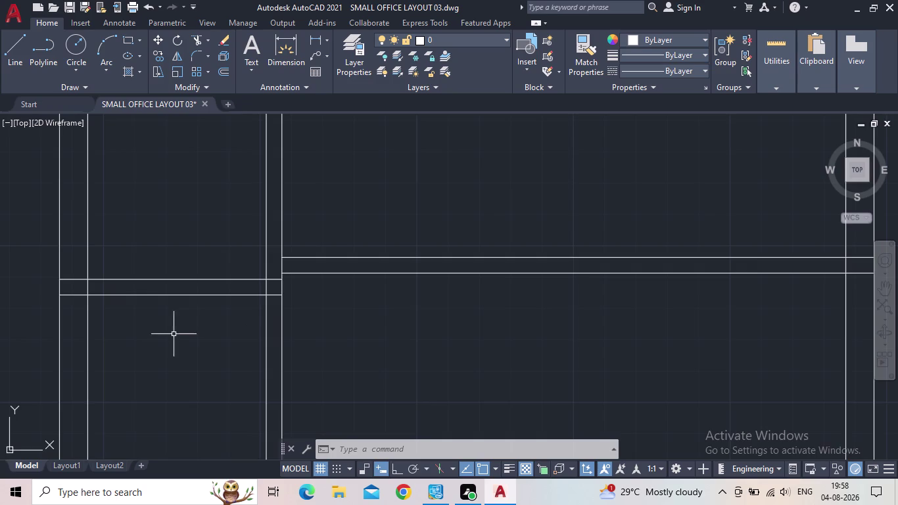
scroll(down, 3)
scroll(up, 3)
scroll(down, 3)
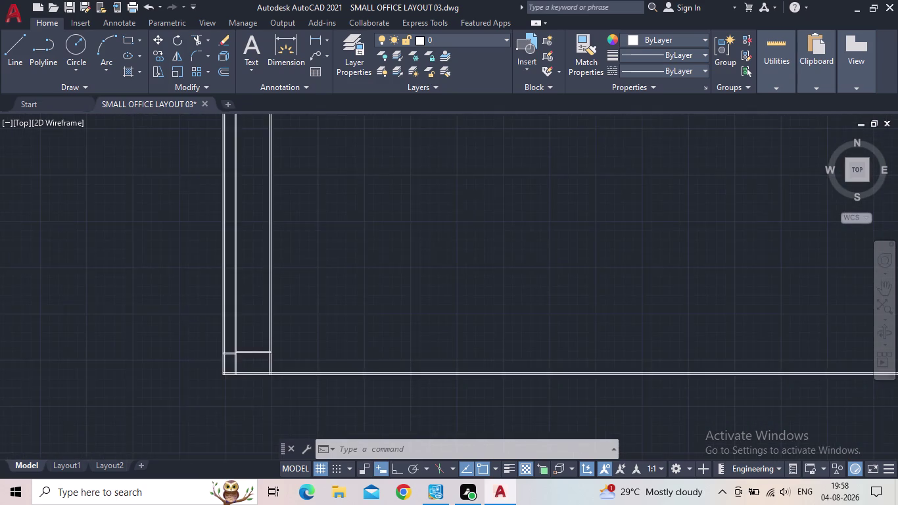
scroll(up, 3)
middle_drag(223, 320, 205, 349)
scroll(up, 3)
middle_drag(232, 306, 222, 325)
scroll(up, 3)
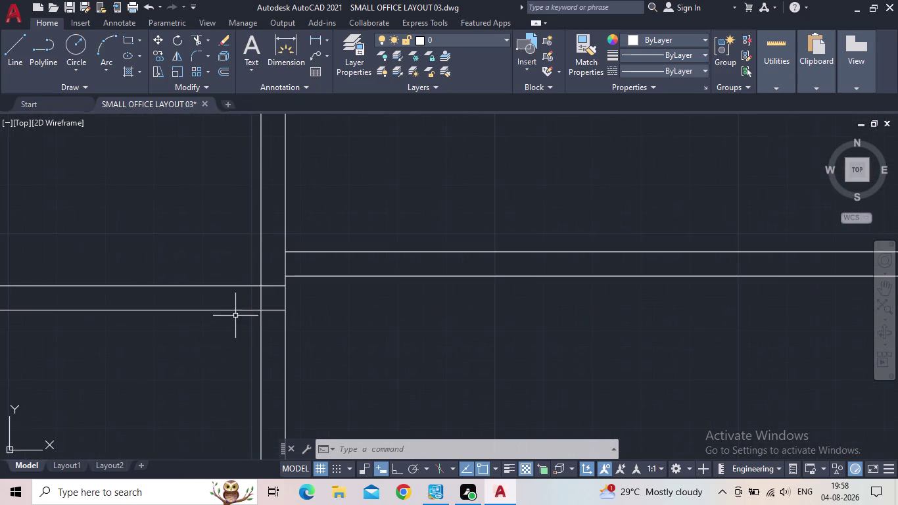
click(251, 287)
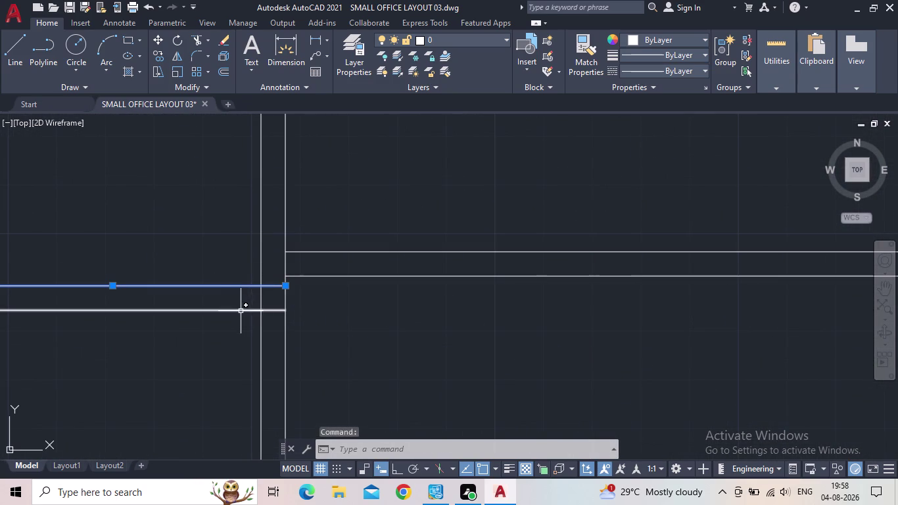
click(241, 310)
key(Escape)
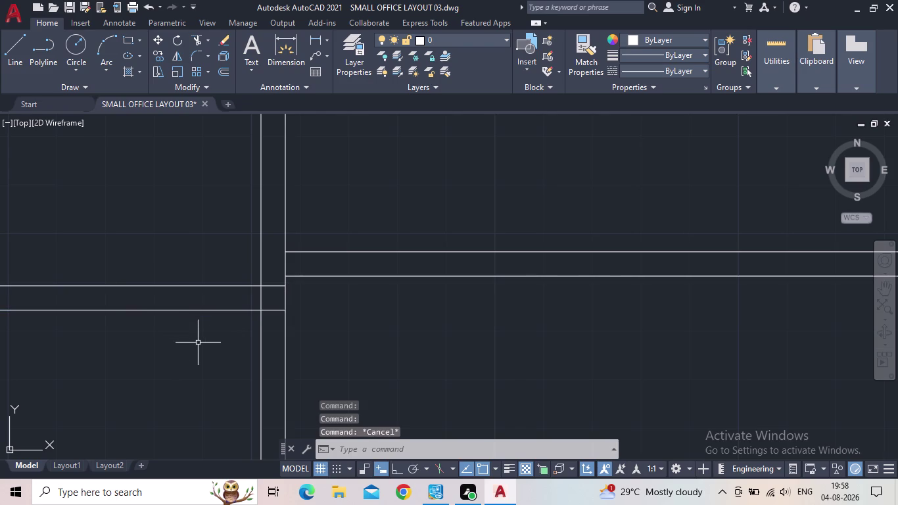
scroll(down, 3)
middle_drag(303, 368, 310, 344)
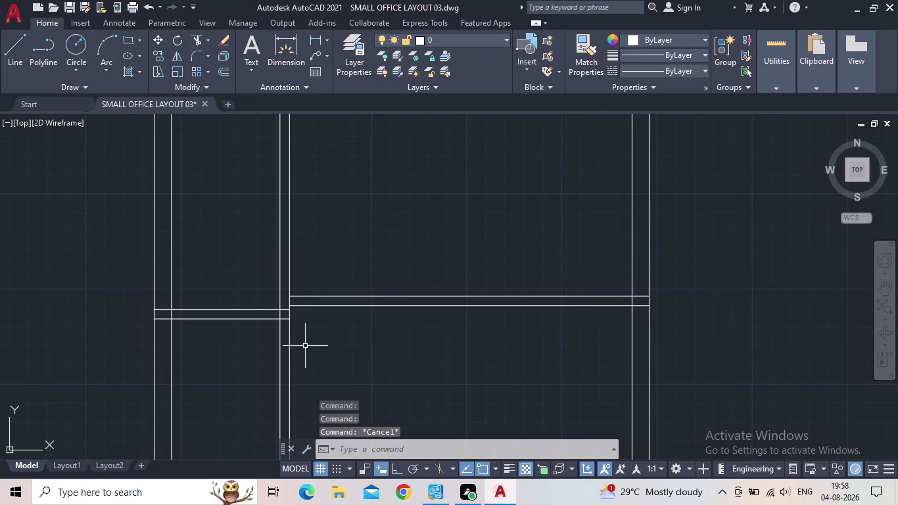
middle_drag(362, 349, 340, 350)
scroll(down, 3)
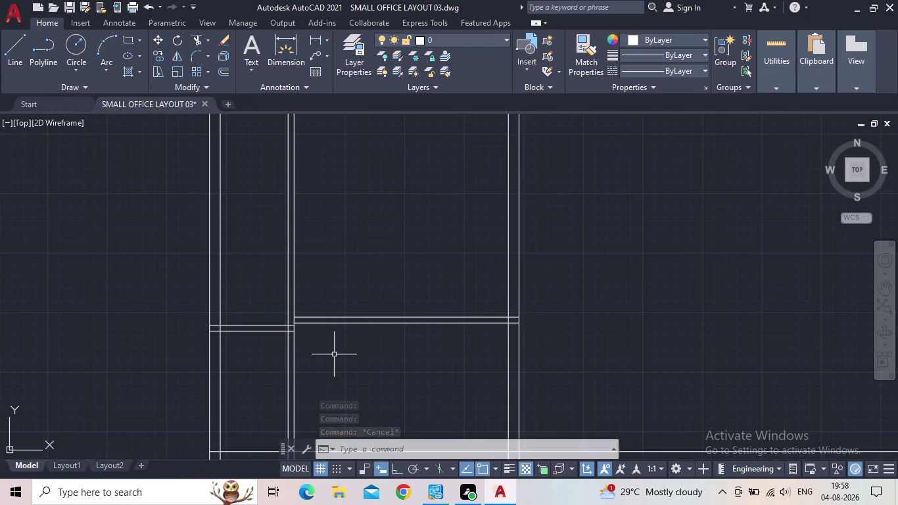
middle_drag(334, 355, 358, 319)
middle_drag(373, 343, 358, 326)
scroll(up, 3)
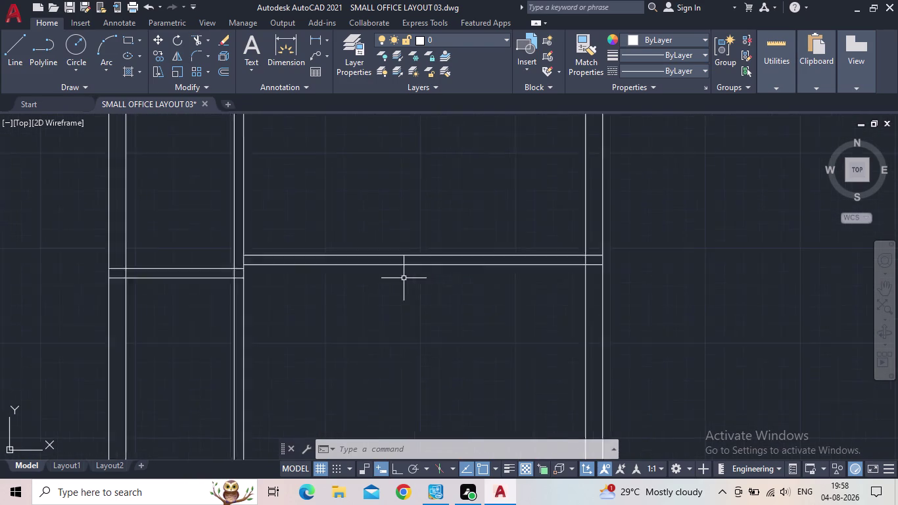
scroll(up, 3)
scroll(down, 3)
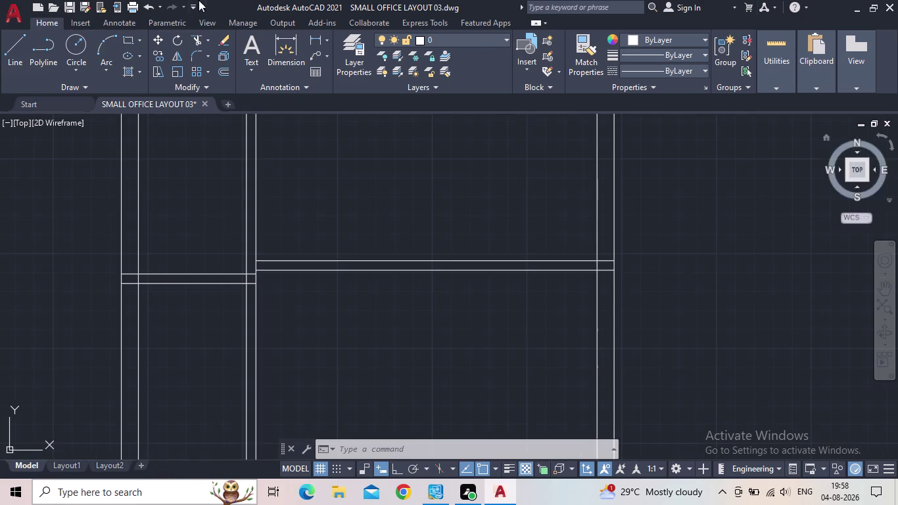
middle_drag(442, 304, 449, 298)
scroll(down, 3)
middle_drag(438, 305, 430, 305)
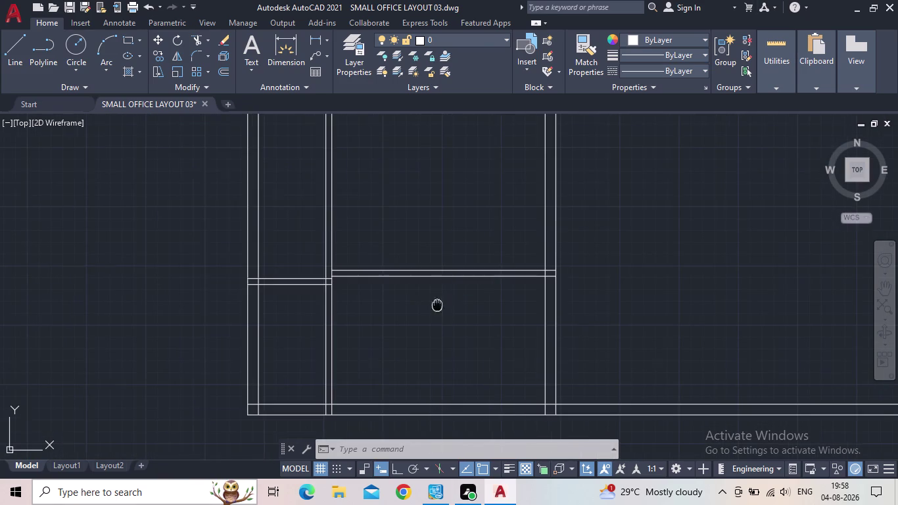
middle_drag(429, 305, 429, 305)
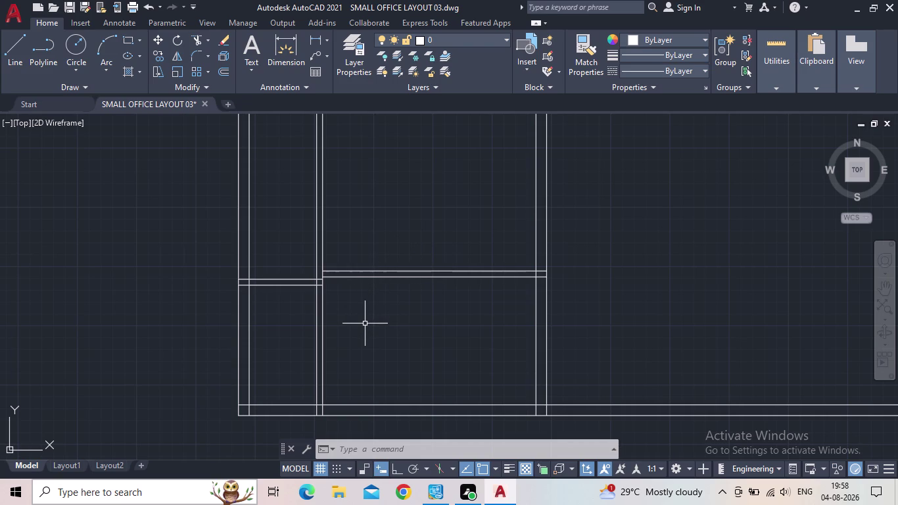
middle_drag(391, 341, 367, 425)
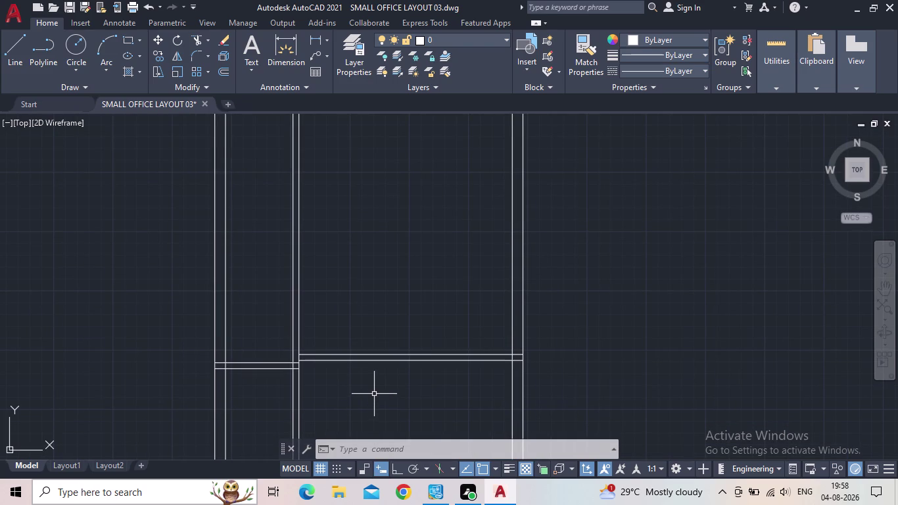
Offset the lower cross wall line 10' upward across the right room.
key(o)
key(Return)
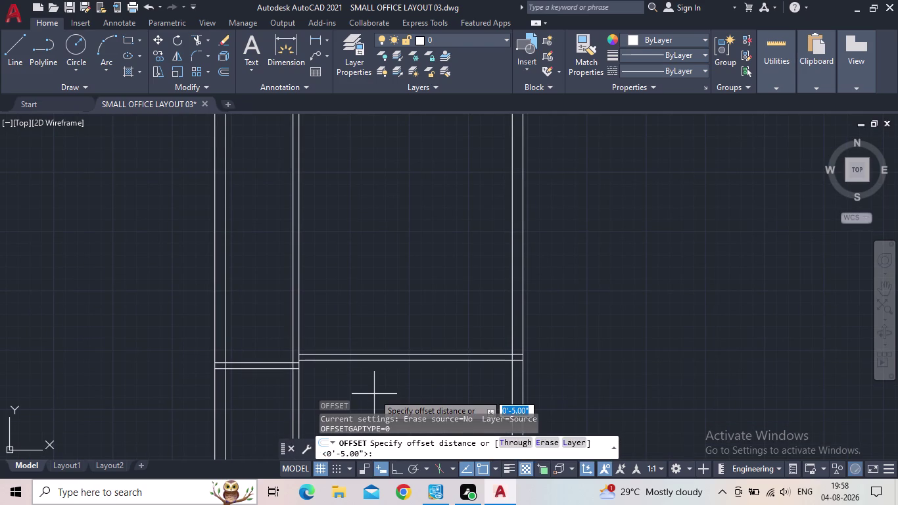
text(10)
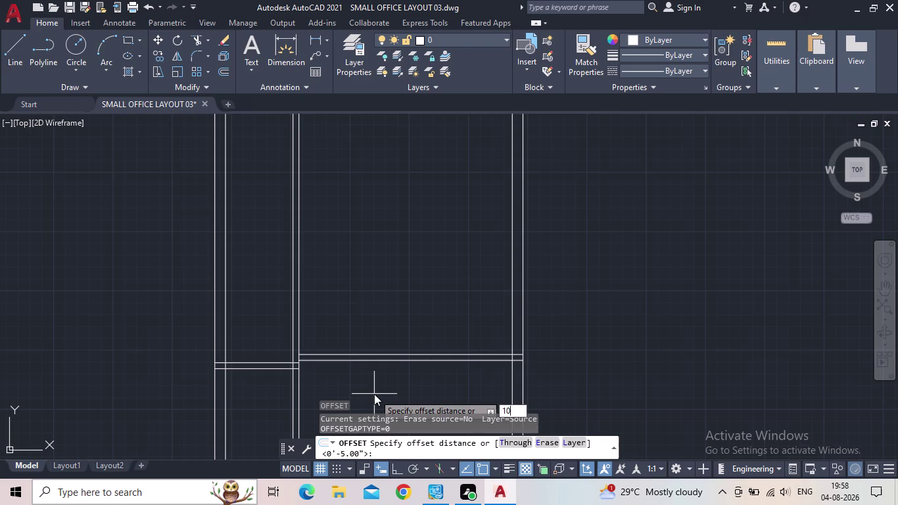
key(apostrophe)
key(Return)
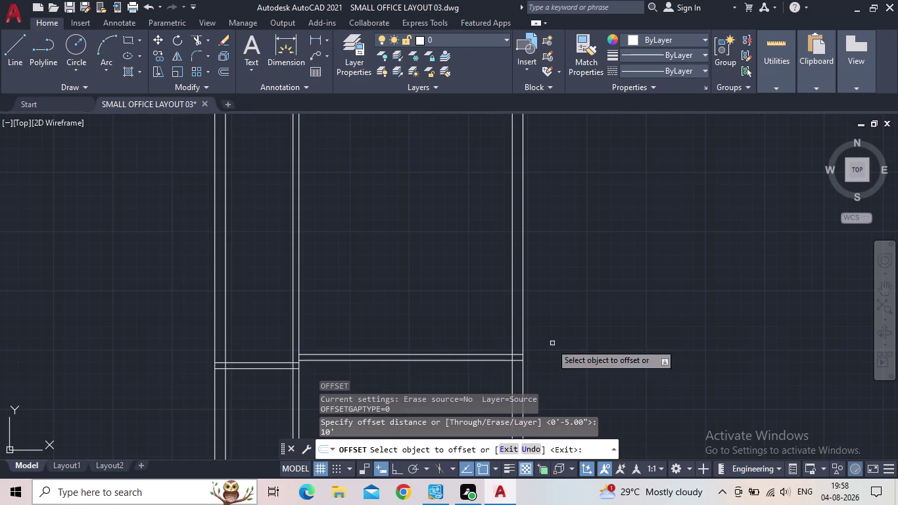
click(452, 353)
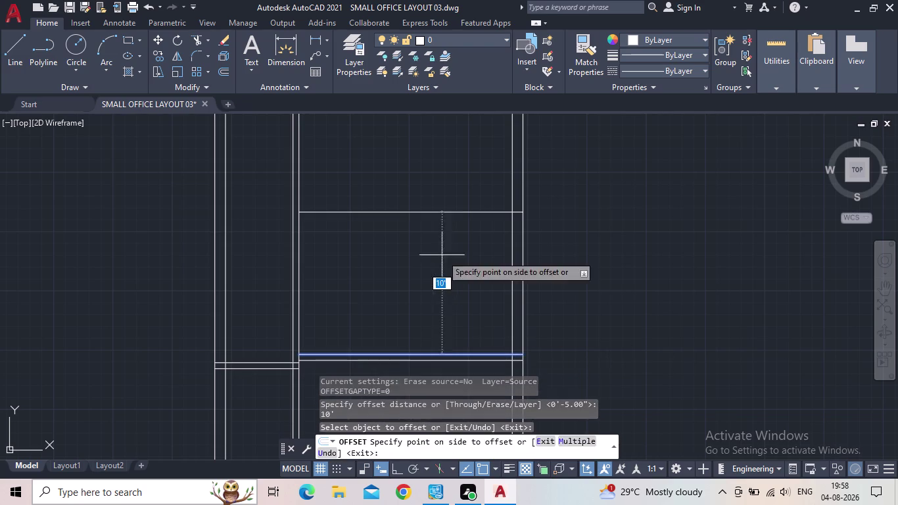
click(439, 243)
key(Escape)
Offset the upper cross wall line 5" upward to make it a double wall.
key(o)
key(Return)
text(5)
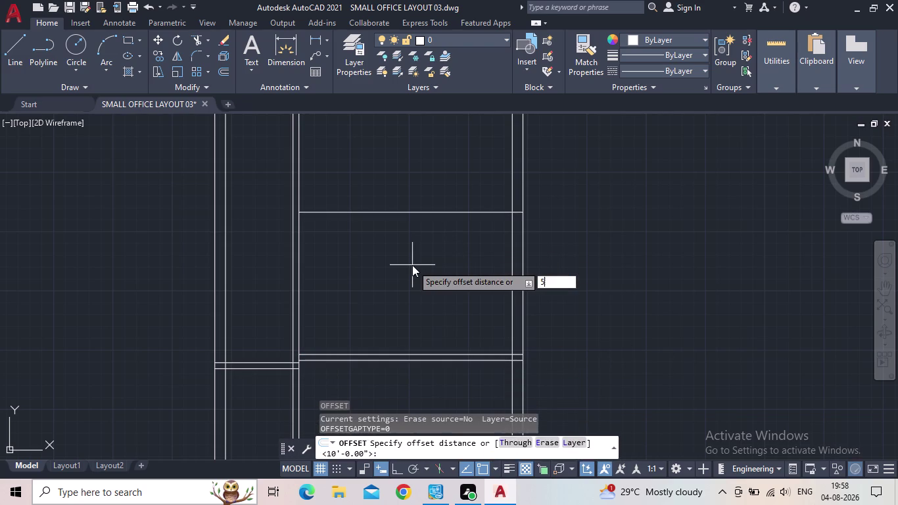
text(")
key(Return)
click(407, 214)
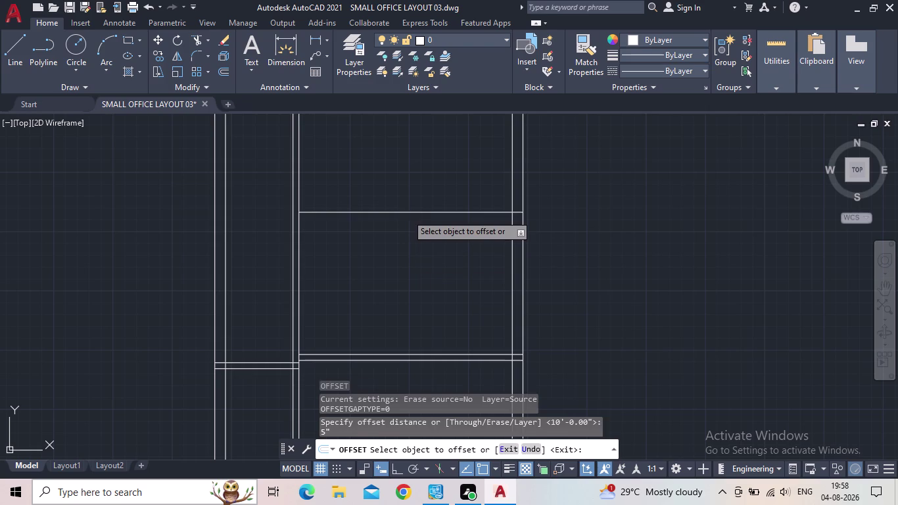
click(406, 213)
click(409, 195)
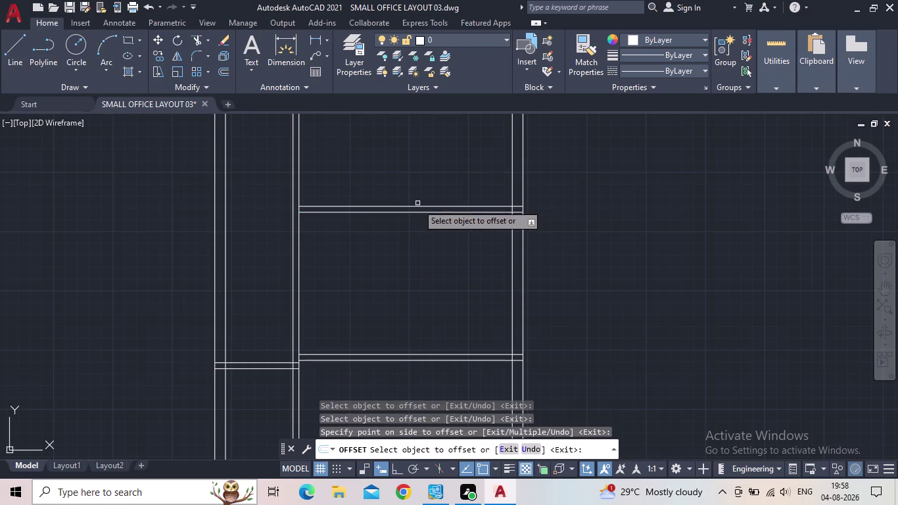
key(Escape)
middle_drag(431, 291, 467, 338)
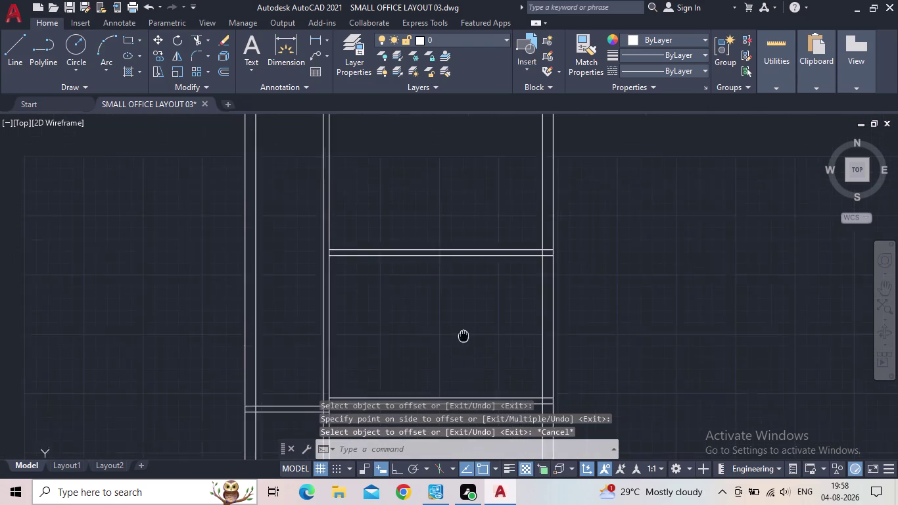
middle_drag(468, 338, 475, 339)
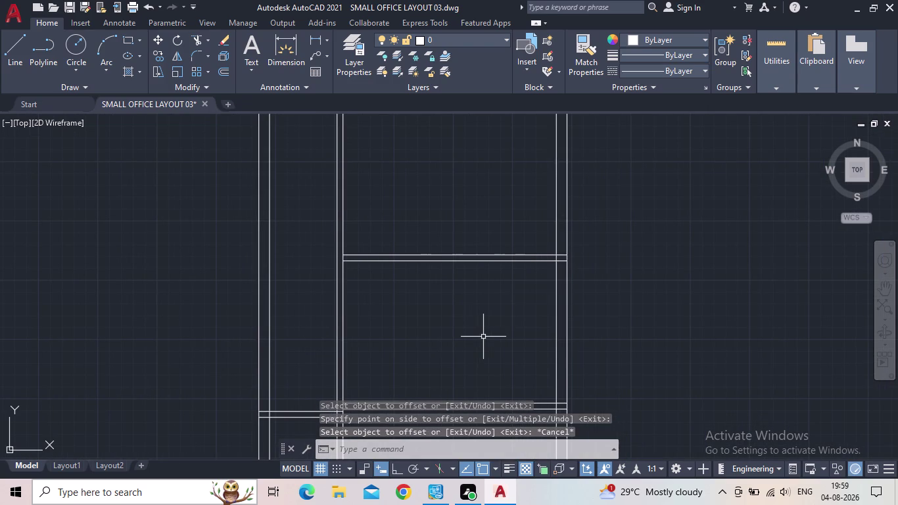
key(o)
key(Return)
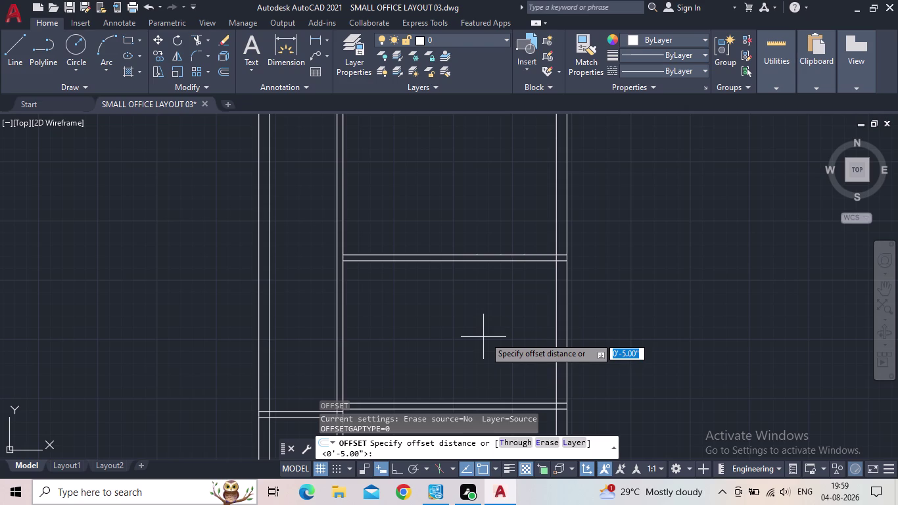
scroll(down, 3)
scroll(down, 3)
middle_drag(512, 338, 516, 304)
scroll(up, 3)
middle_drag(532, 298, 580, 258)
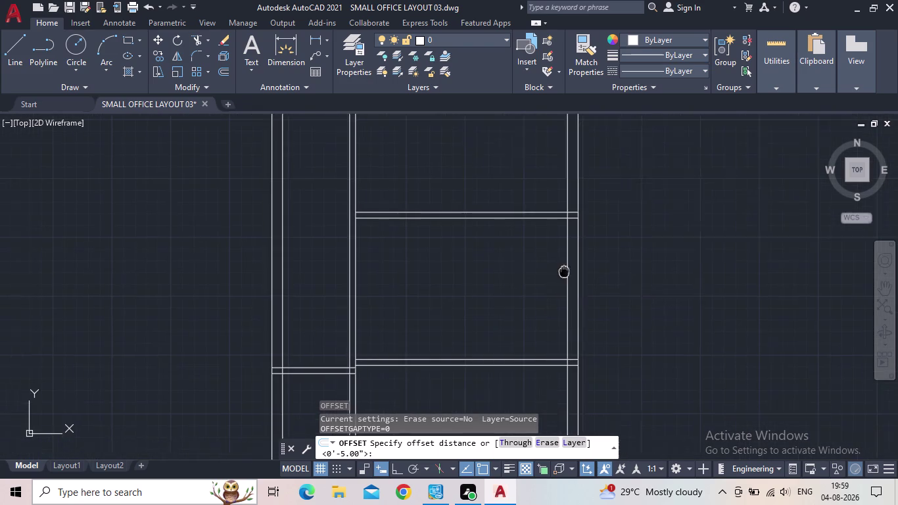
middle_drag(580, 258, 601, 246)
scroll(down, 3)
middle_click(591, 268)
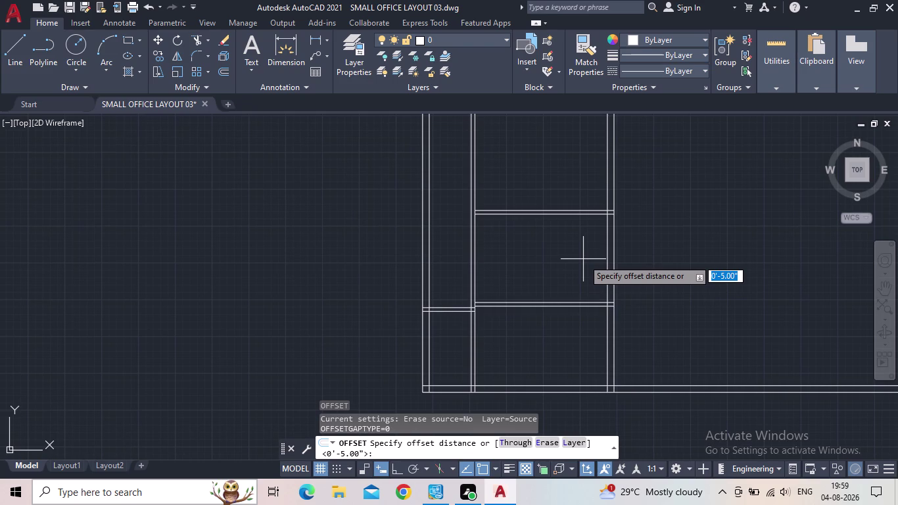
middle_click(564, 263)
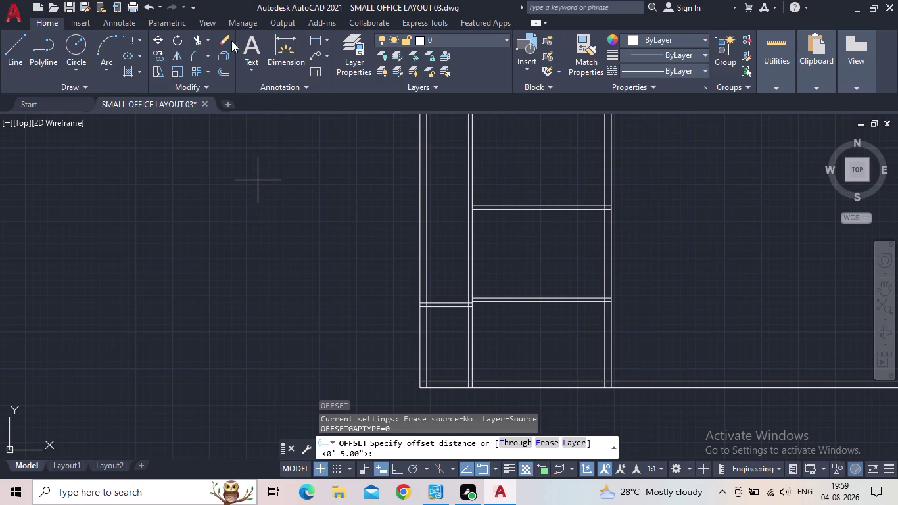
click(317, 38)
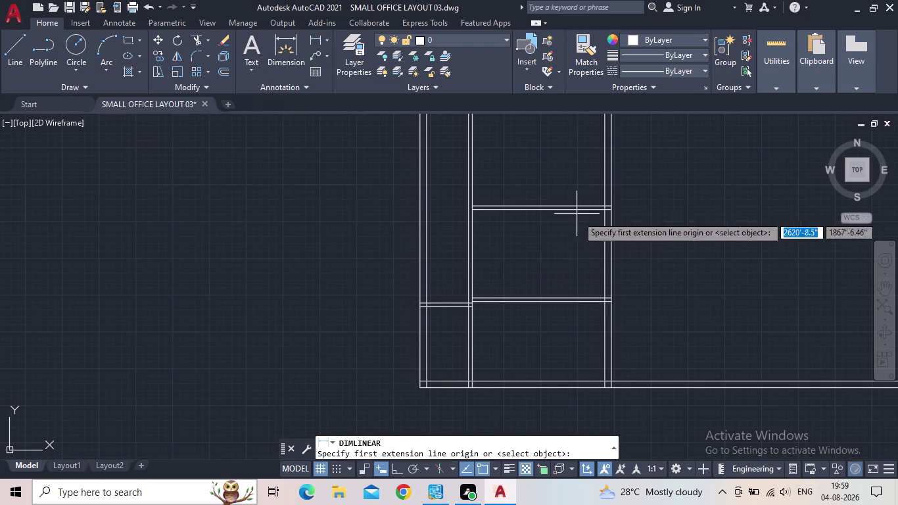
scroll(up, 3)
scroll(up, 3)
middle_drag(585, 253, 530, 447)
scroll(down, 3)
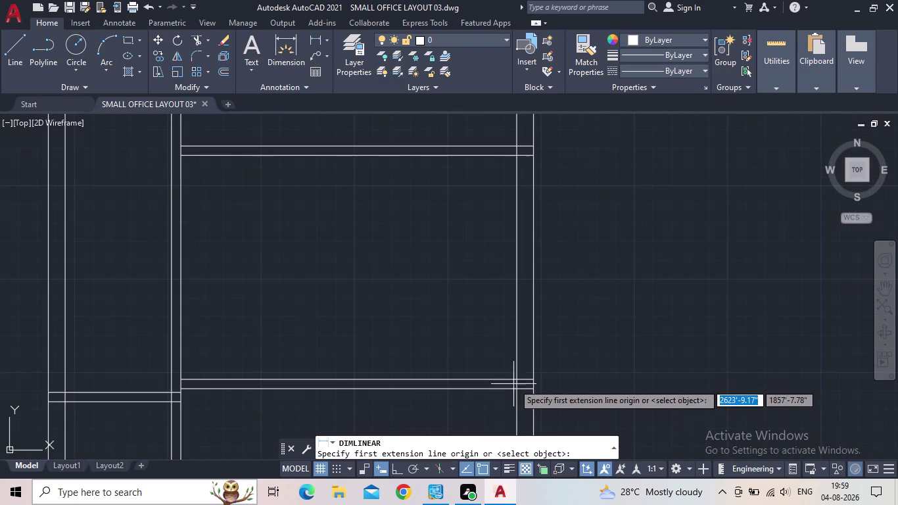
click(513, 382)
click(514, 157)
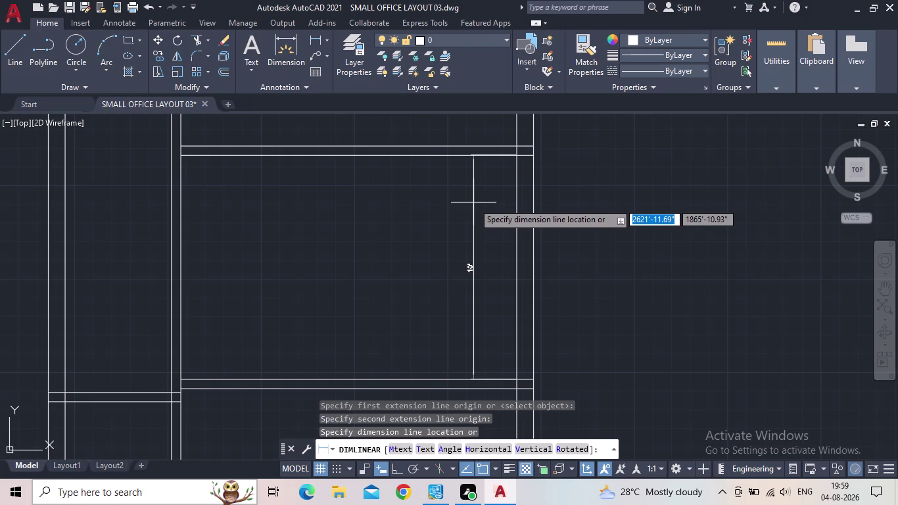
key(Escape)
scroll(down, 3)
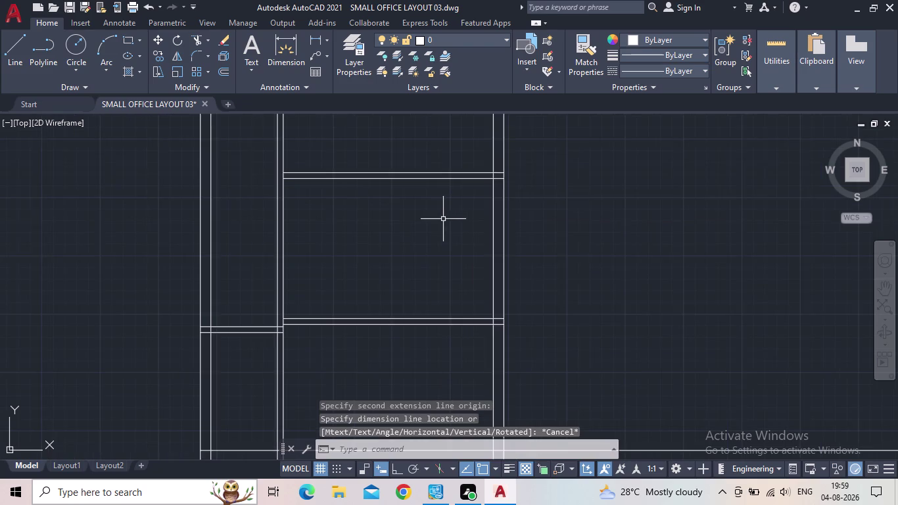
middle_drag(435, 218, 423, 335)
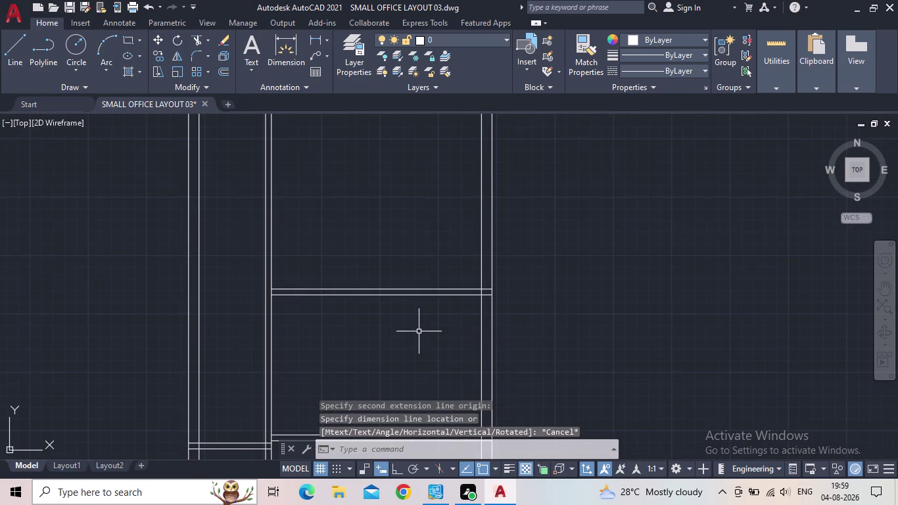
Offset the cross wall line 5'2" upward.
key(o)
key(Return)
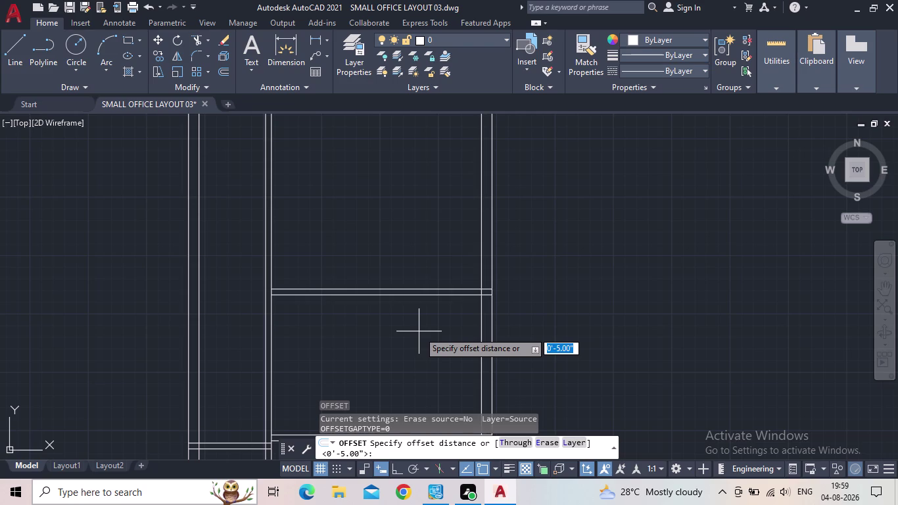
text(5')
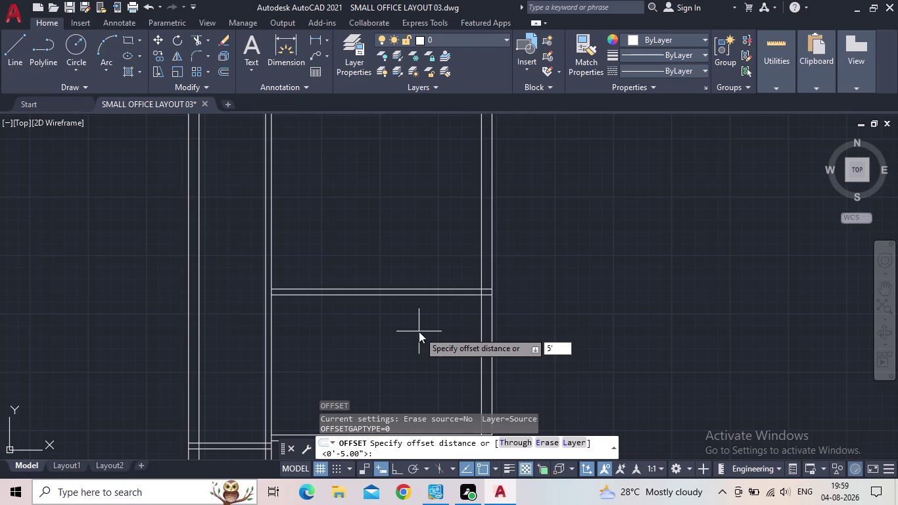
text(2")
key(Return)
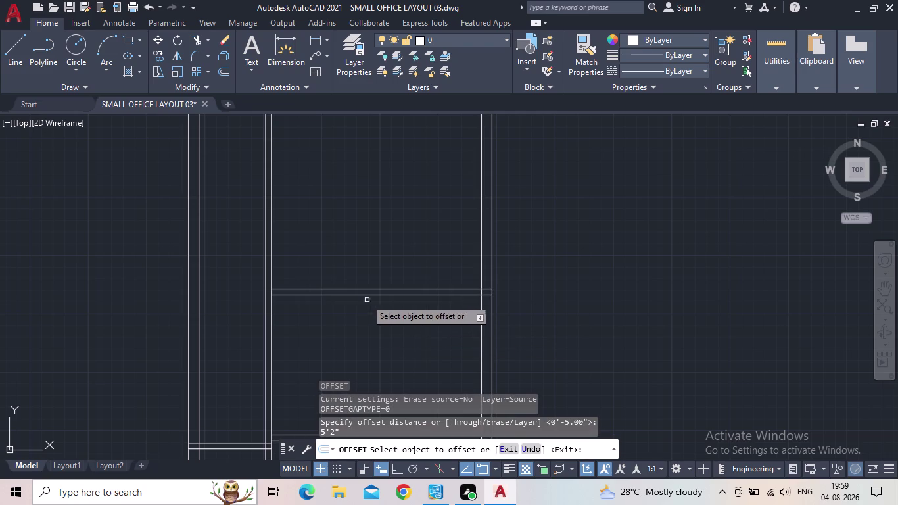
click(361, 289)
click(358, 182)
key(Escape)
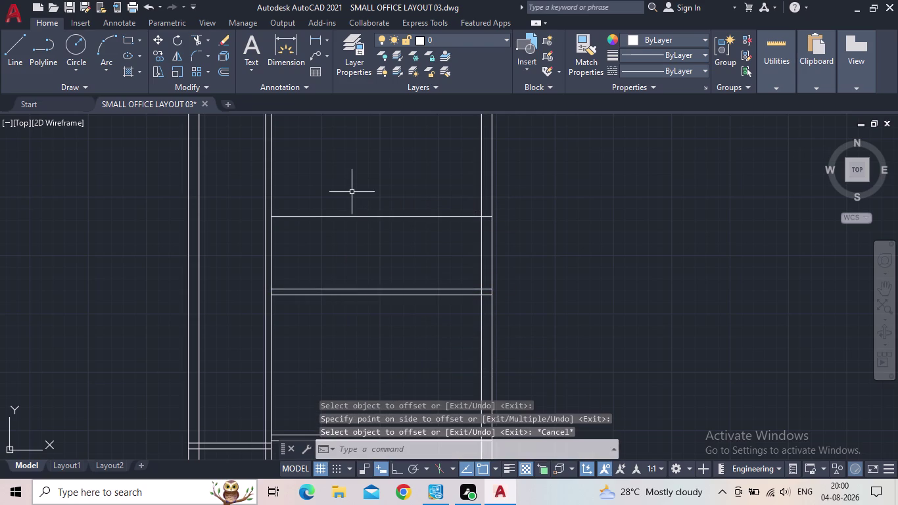
Offset the new line 5" upward to complete the double wall.
key(o)
key(Return)
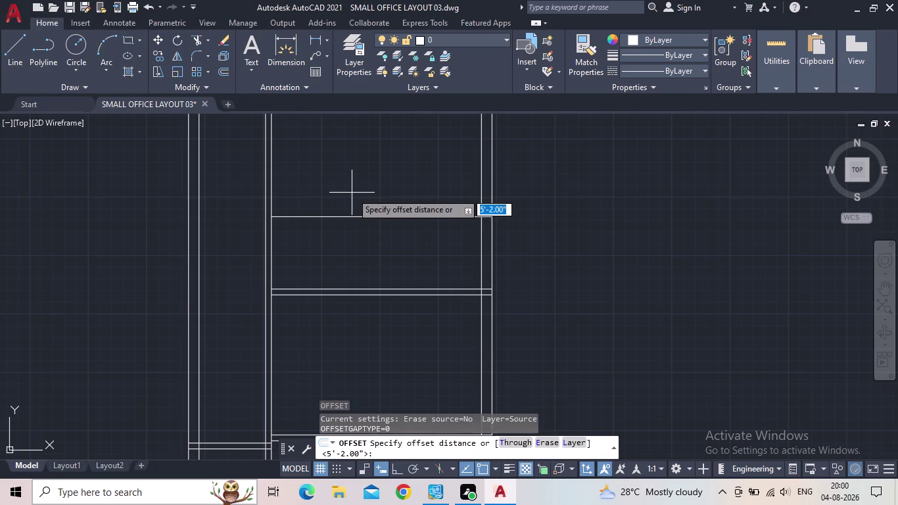
text(5)
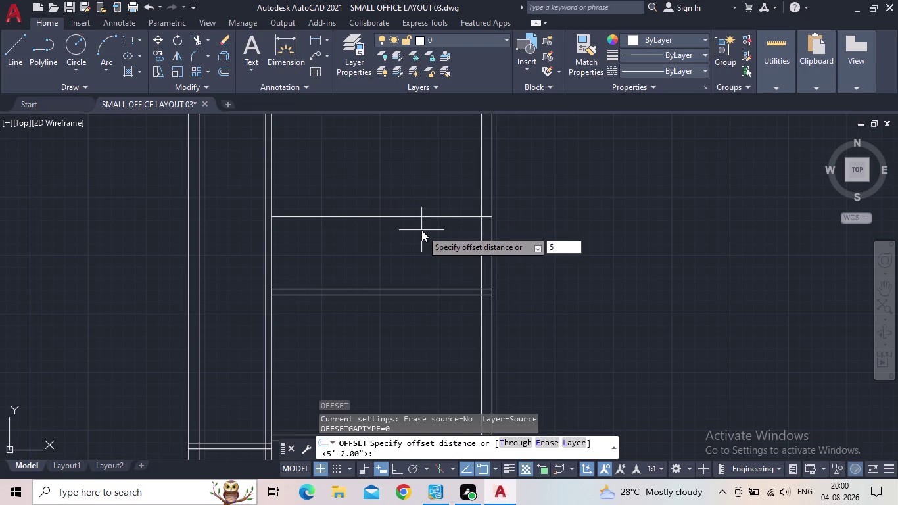
text(")
key(Return)
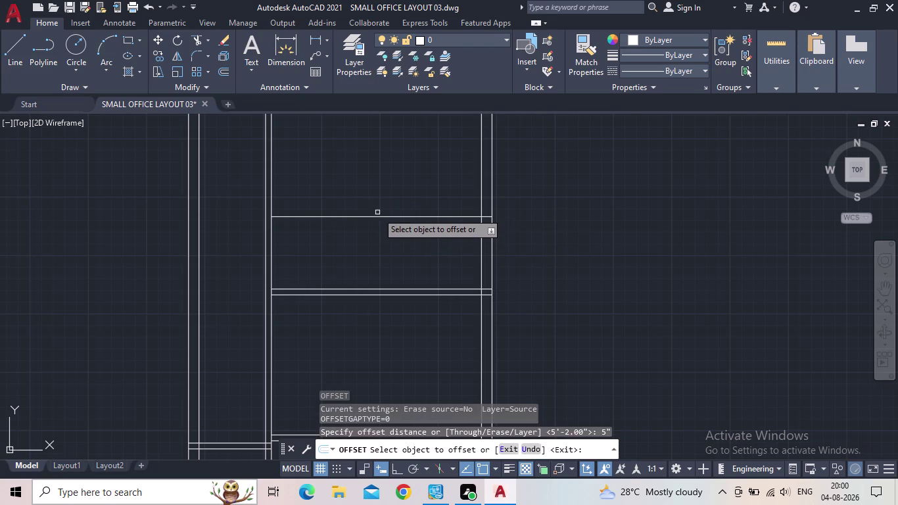
click(377, 217)
click(395, 181)
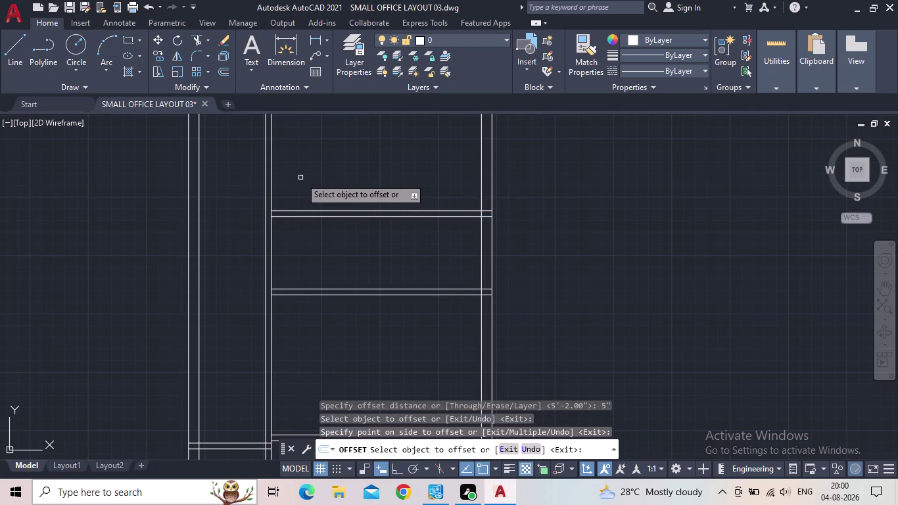
scroll(down, 3)
middle_drag(370, 242, 367, 292)
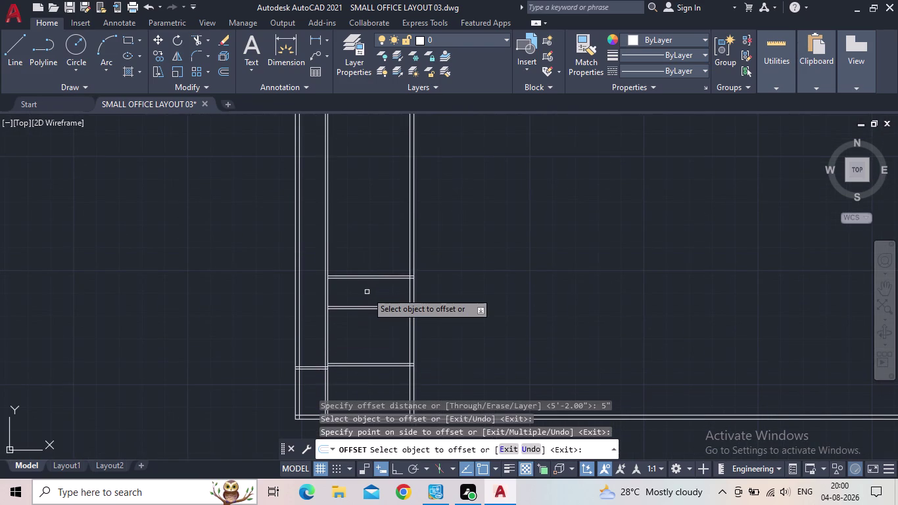
scroll(up, 3)
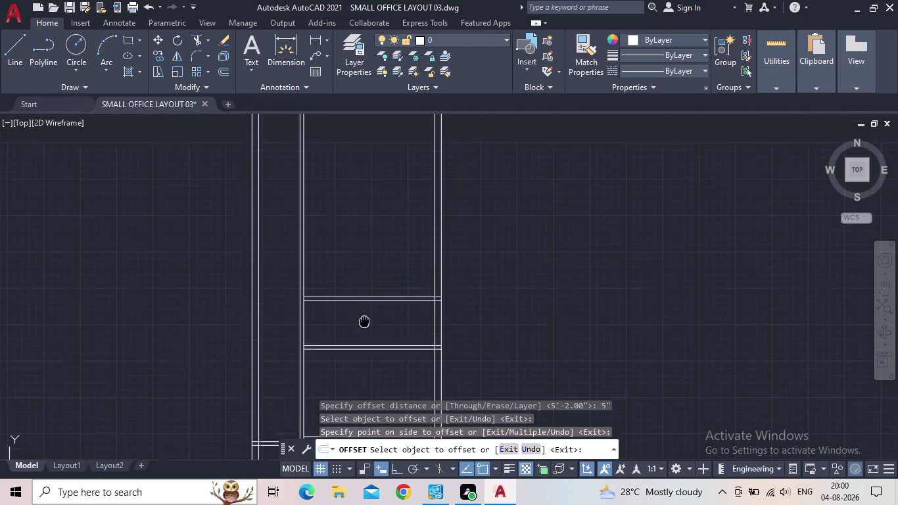